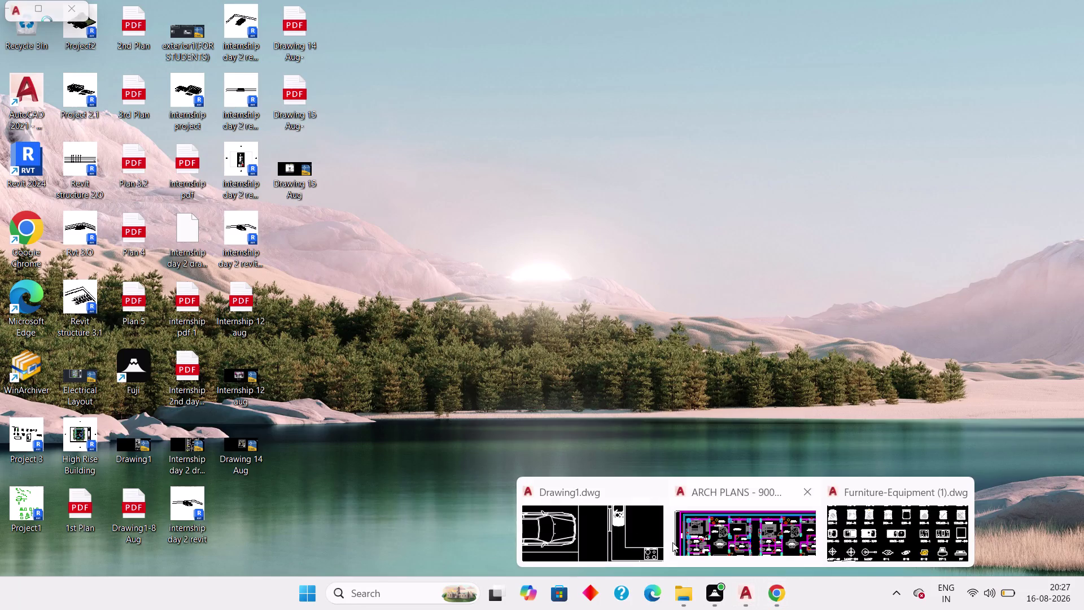
Switch to Drawing1 and frame the three loose beds left of the building.
click(636, 523)
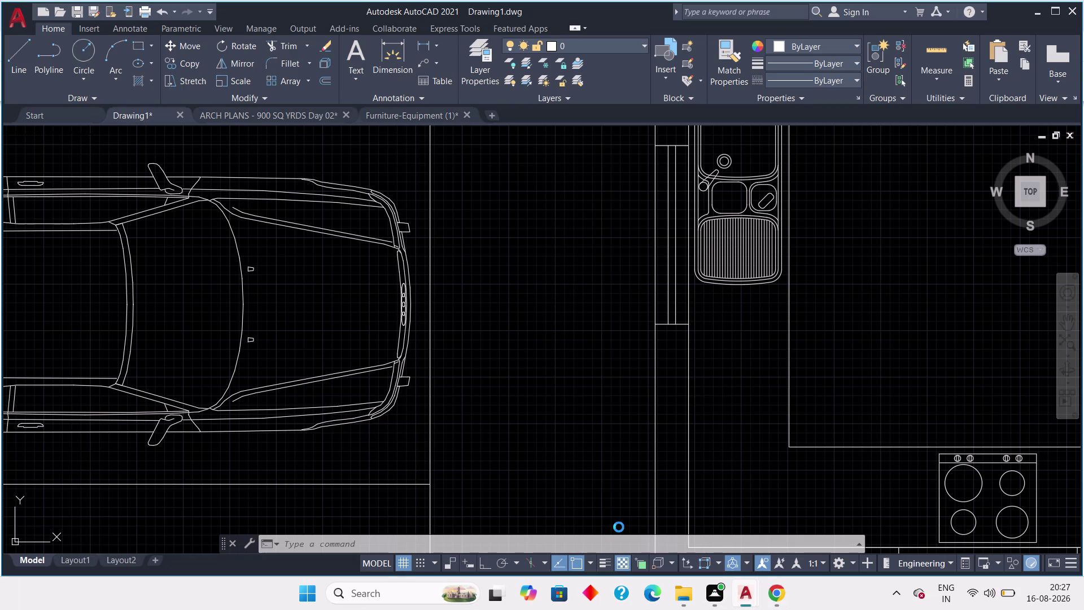
scroll(down, 3)
scroll(down, 3)
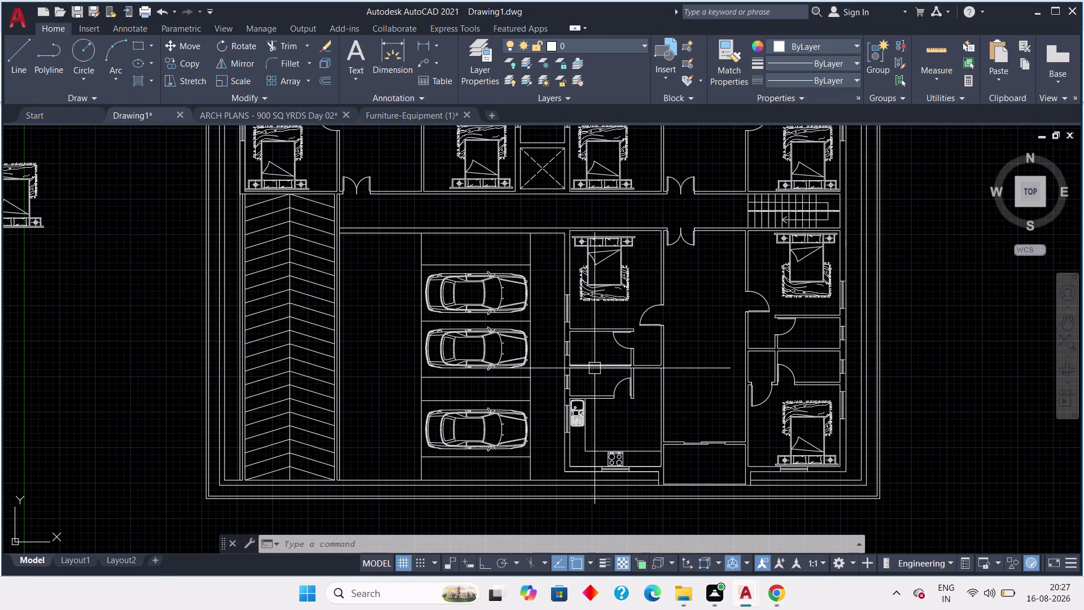
scroll(up, 3)
scroll(down, 3)
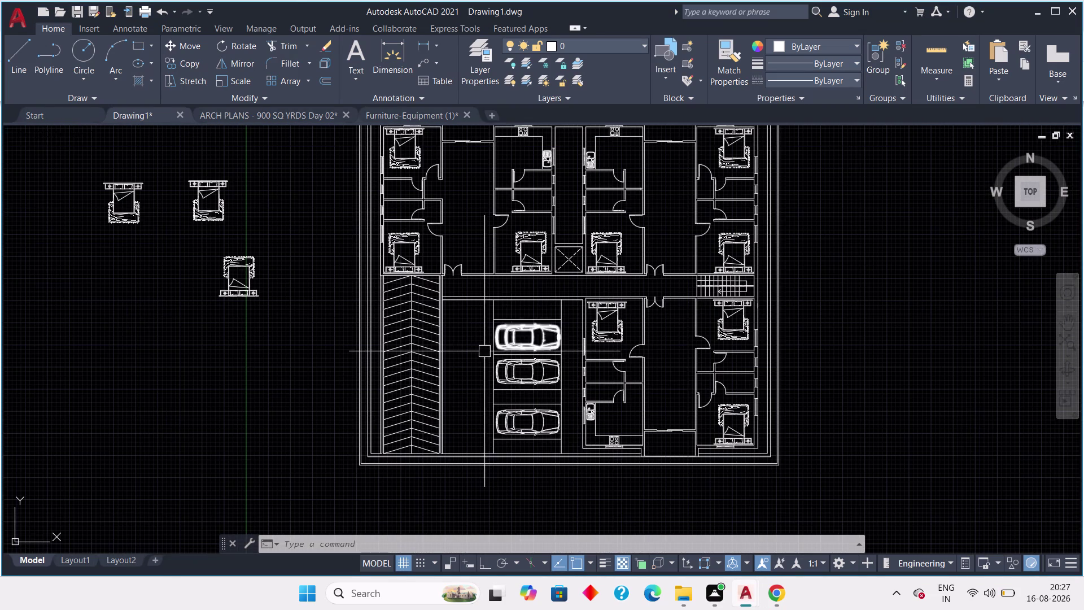
middle_drag(484, 351, 493, 402)
scroll(up, 3)
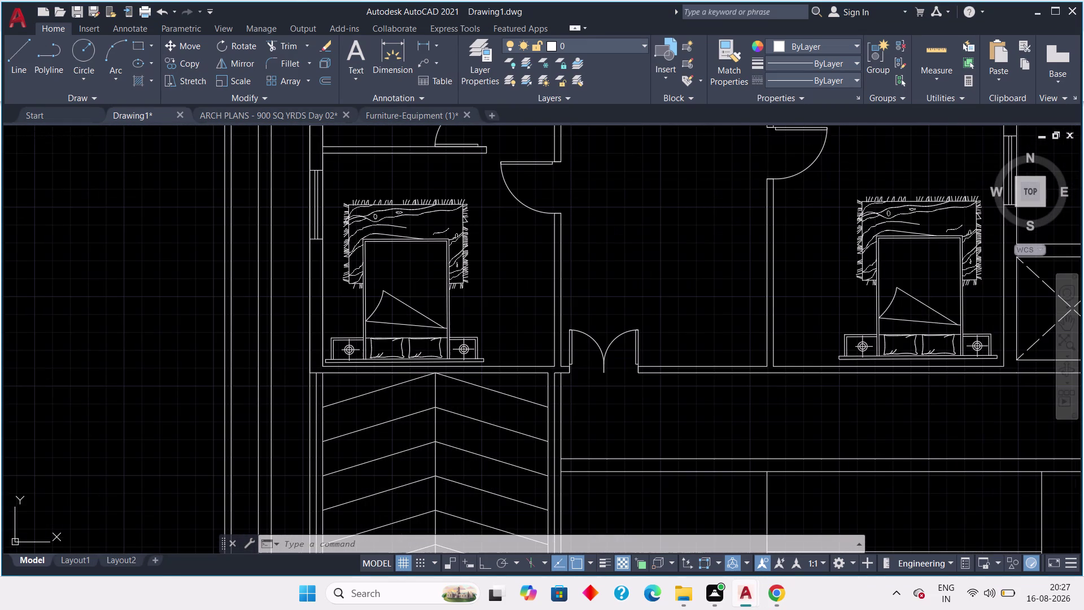
middle_drag(225, 367, 382, 363)
scroll(down, 3)
scroll(down, 3)
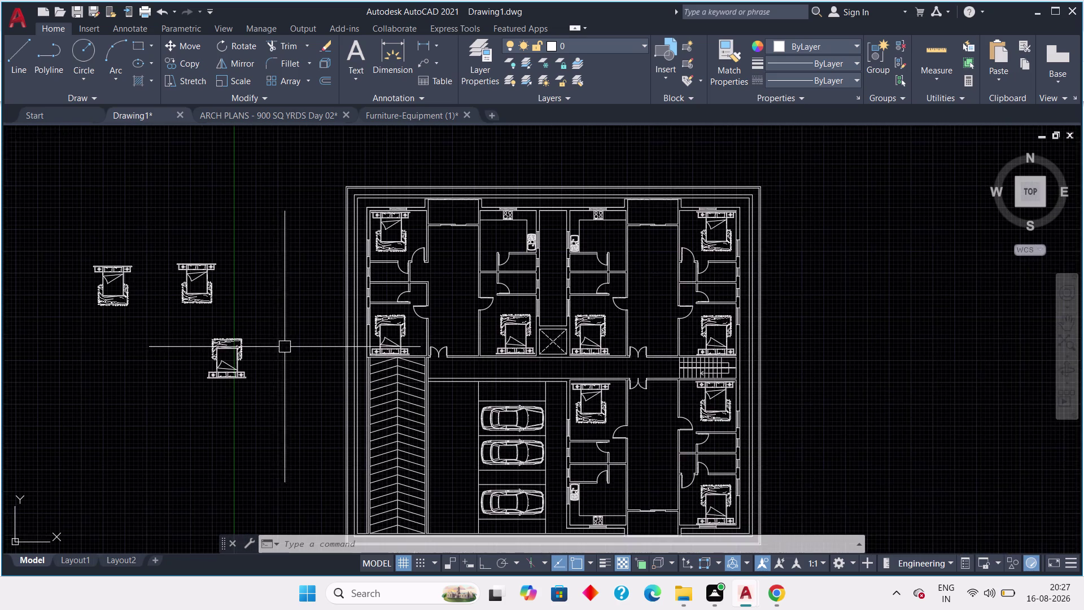
middle_drag(330, 328, 347, 308)
Window-select the three loose bed blocks and delete them.
drag(299, 174, 264, 252)
click(105, 389)
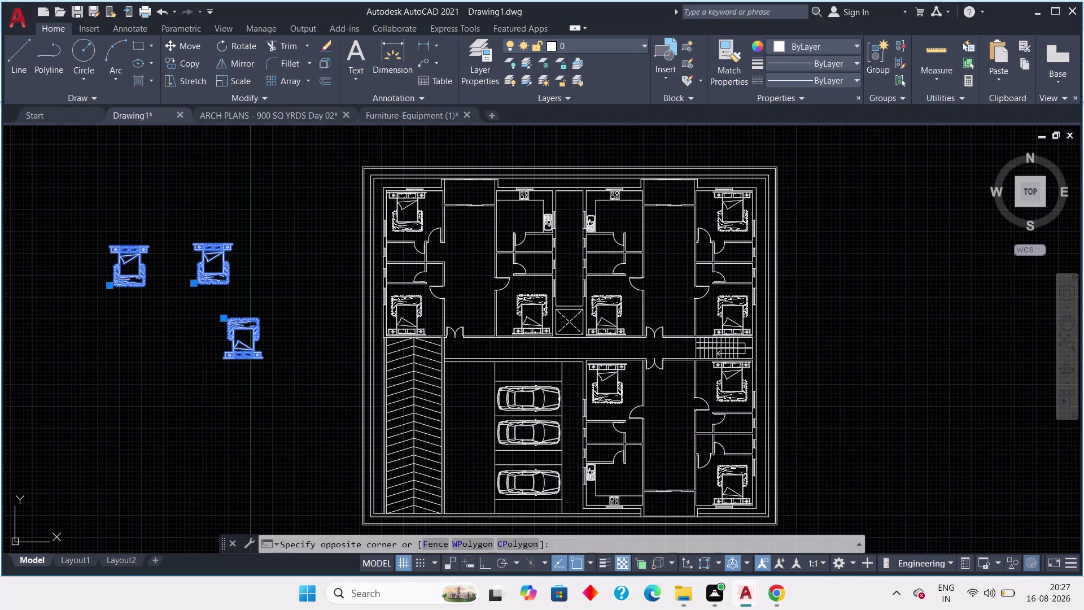
key(Delete)
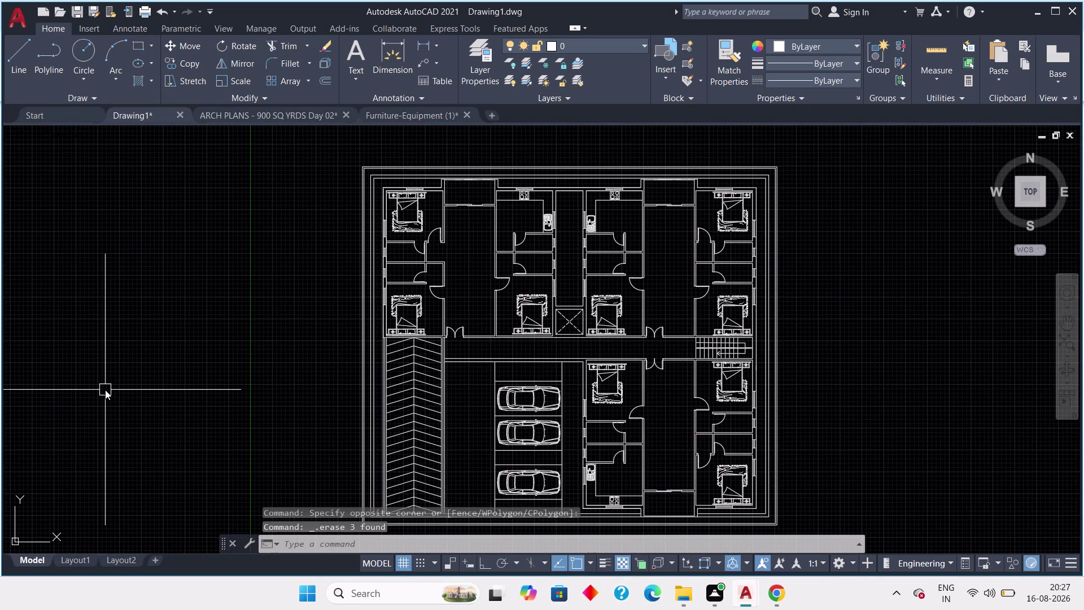
scroll(down, 3)
Zoom to the parking ramp hatch and select its topmost chevron polyline.
middle_drag(115, 391, 149, 386)
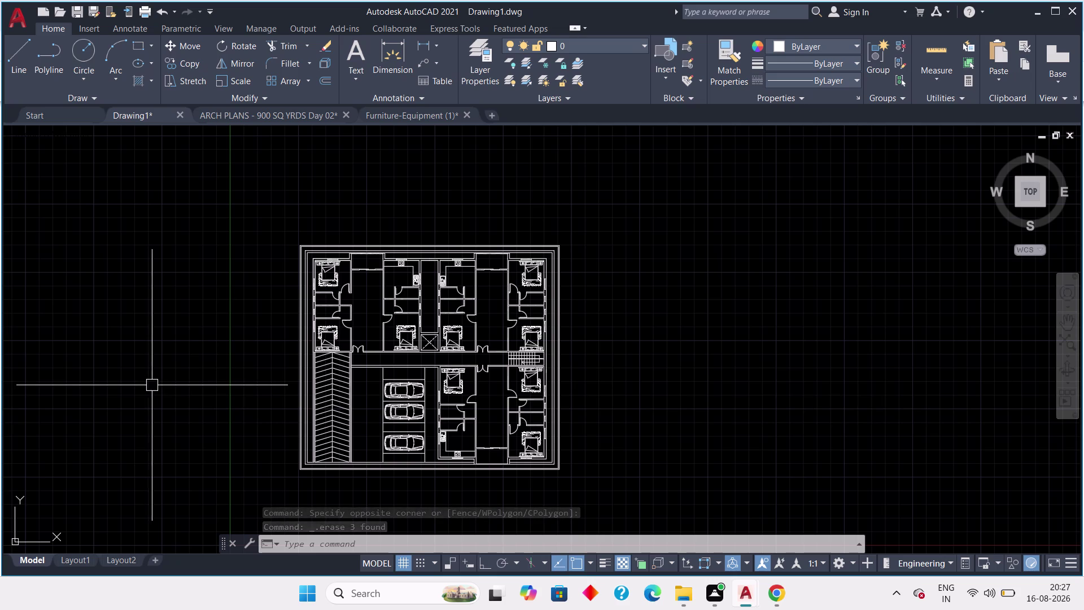
middle_drag(167, 385, 209, 385)
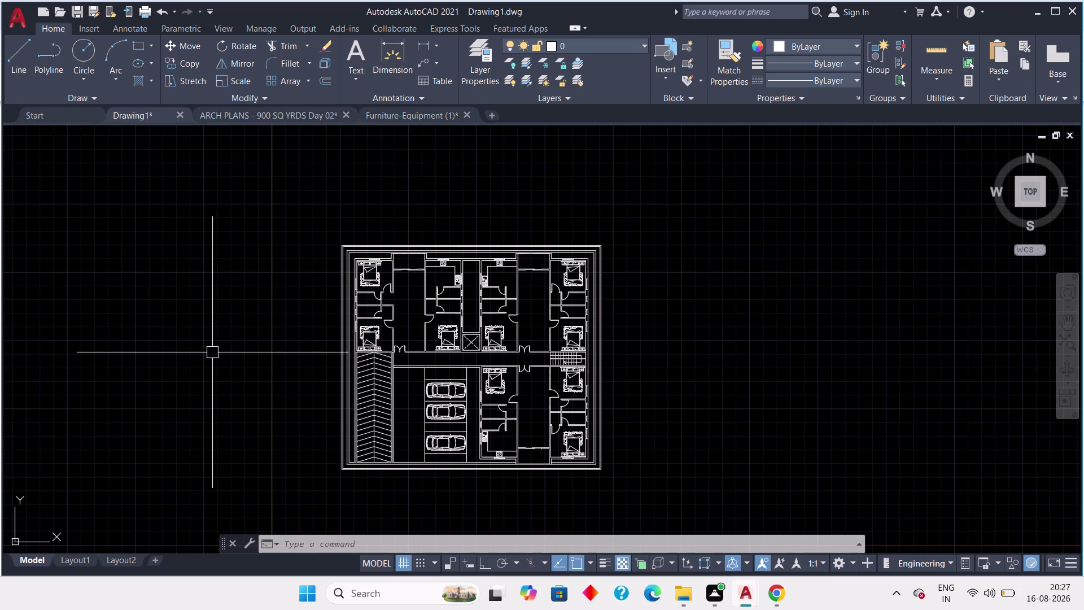
key(Escape)
key(Escape)
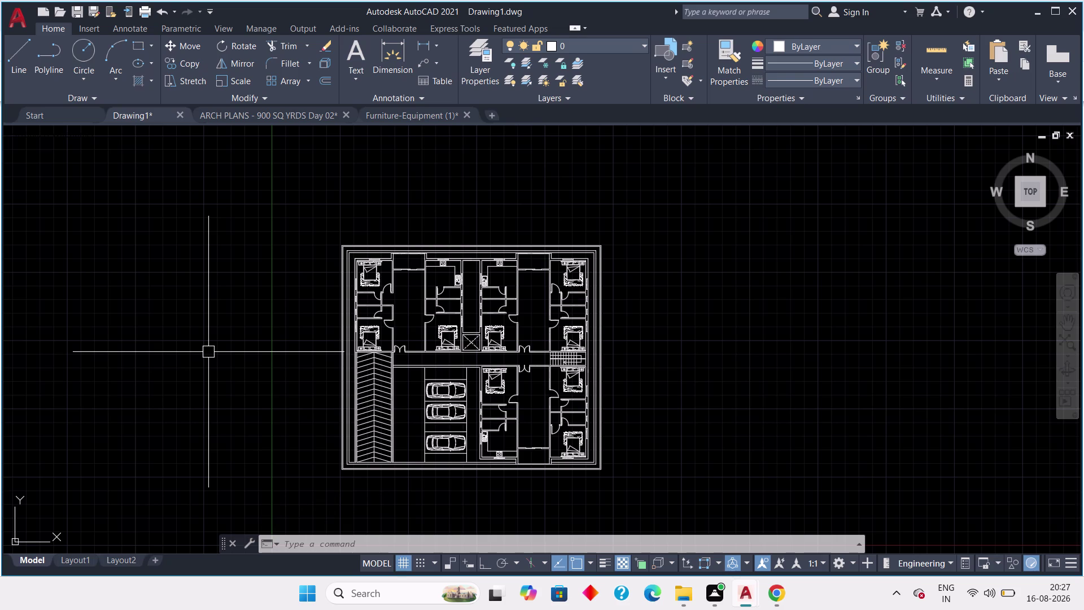
scroll(up, 3)
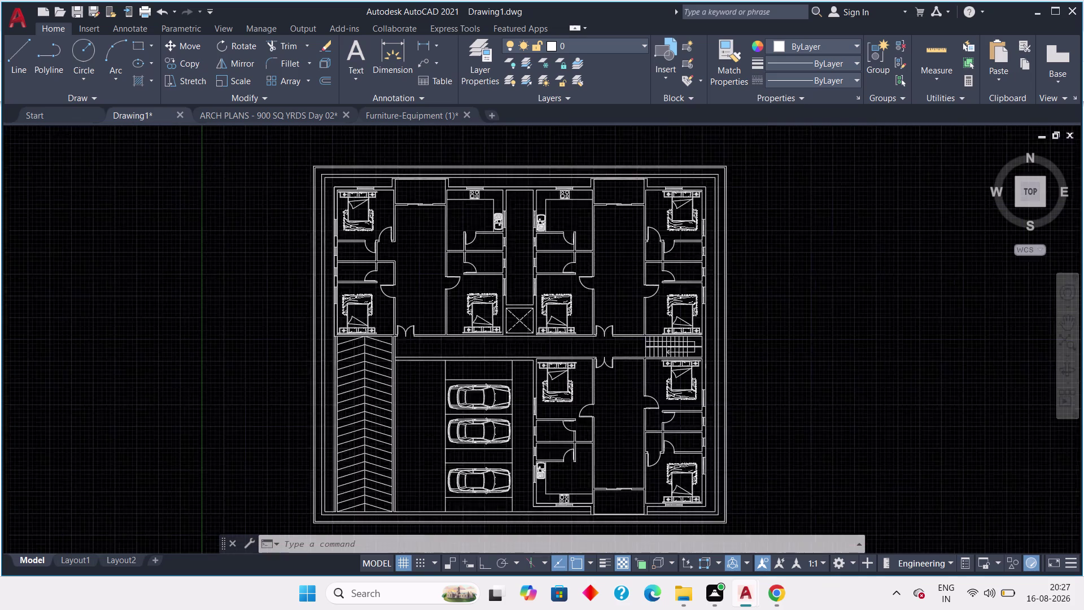
scroll(up, 3)
middle_drag(347, 348, 337, 394)
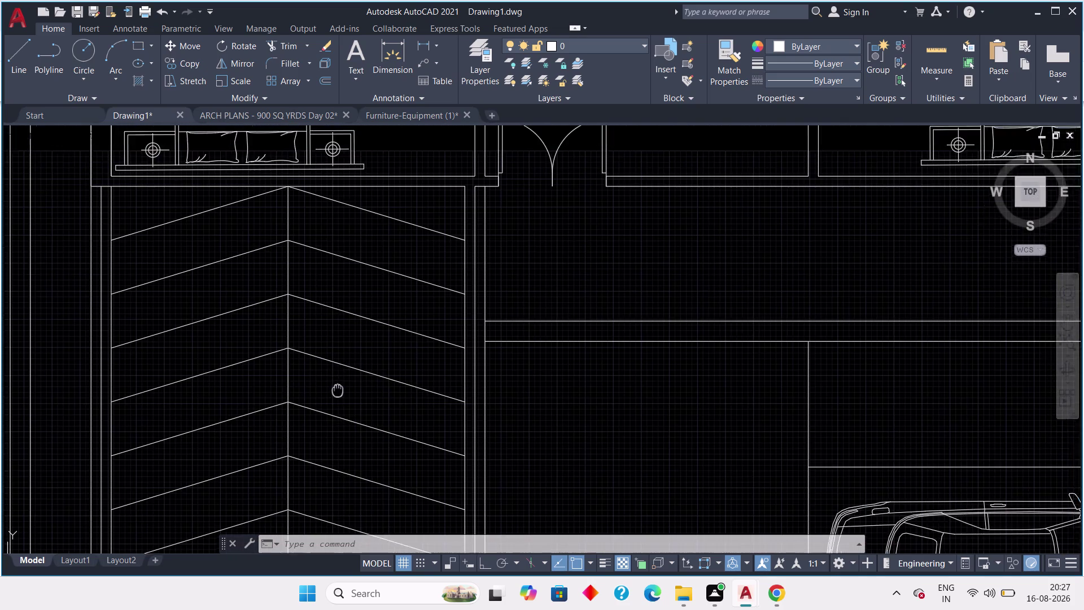
middle_drag(336, 393, 332, 441)
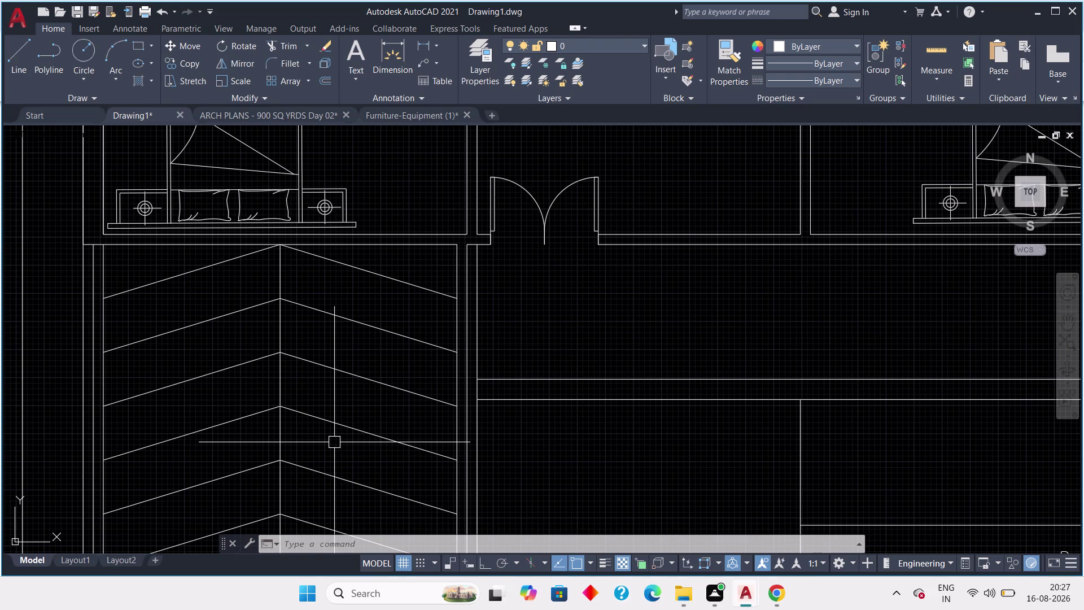
scroll(up, 3)
middle_drag(349, 263, 453, 260)
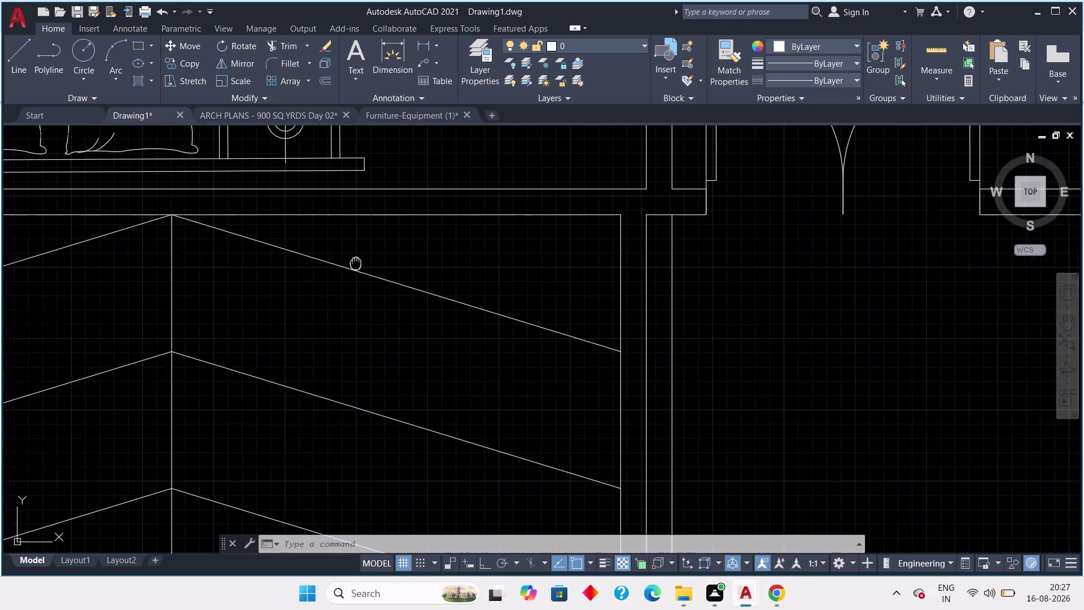
middle_drag(453, 259, 508, 260)
click(297, 225)
click(358, 225)
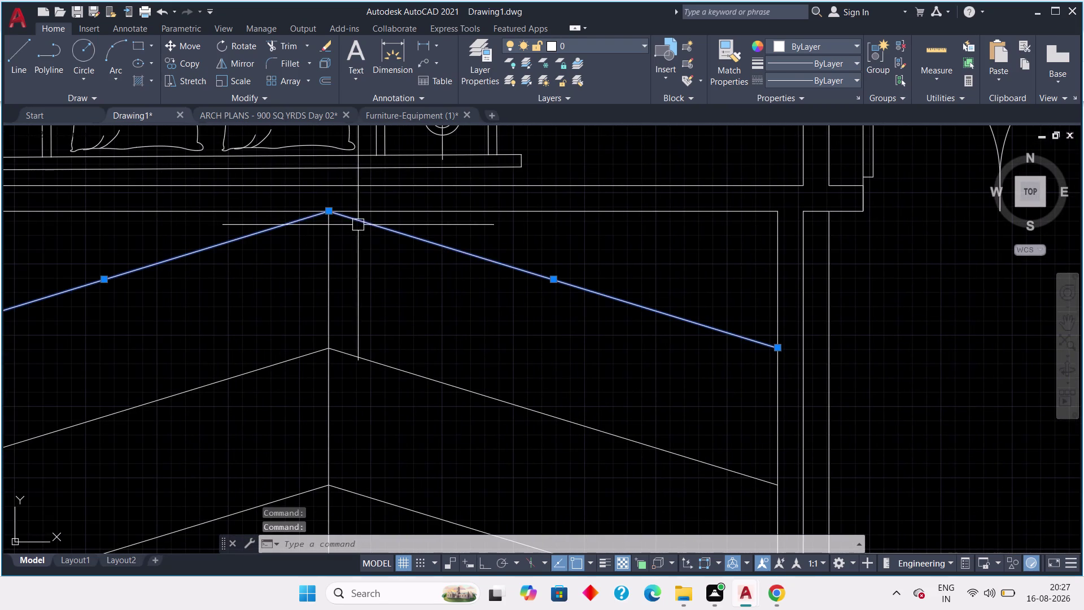
click(331, 288)
scroll(down, 3)
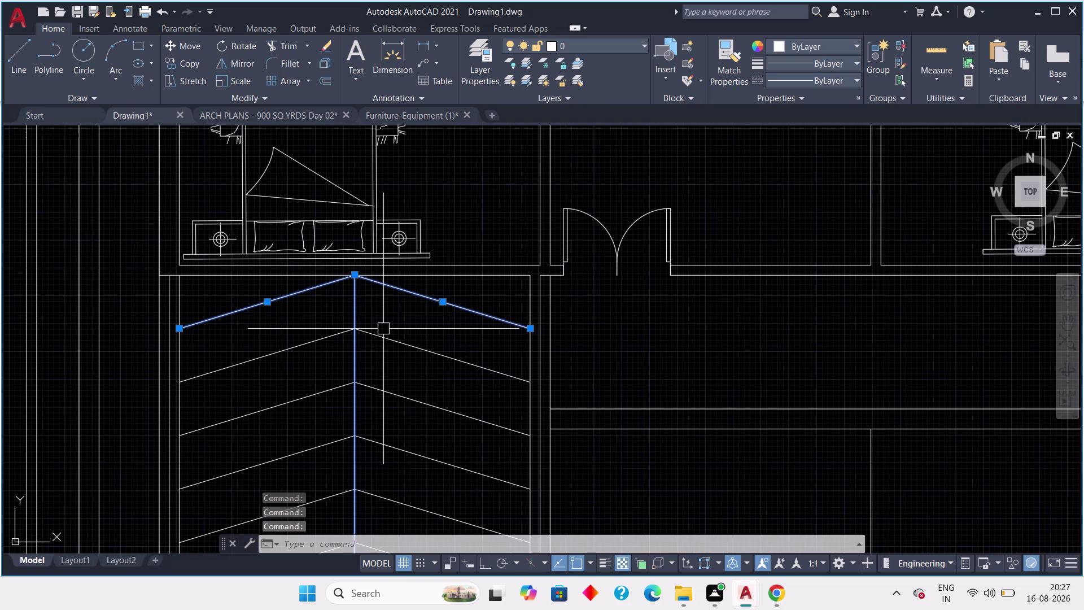
middle_drag(384, 329, 400, 239)
scroll(down, 3)
scroll(down, 3)
middle_drag(412, 365, 418, 248)
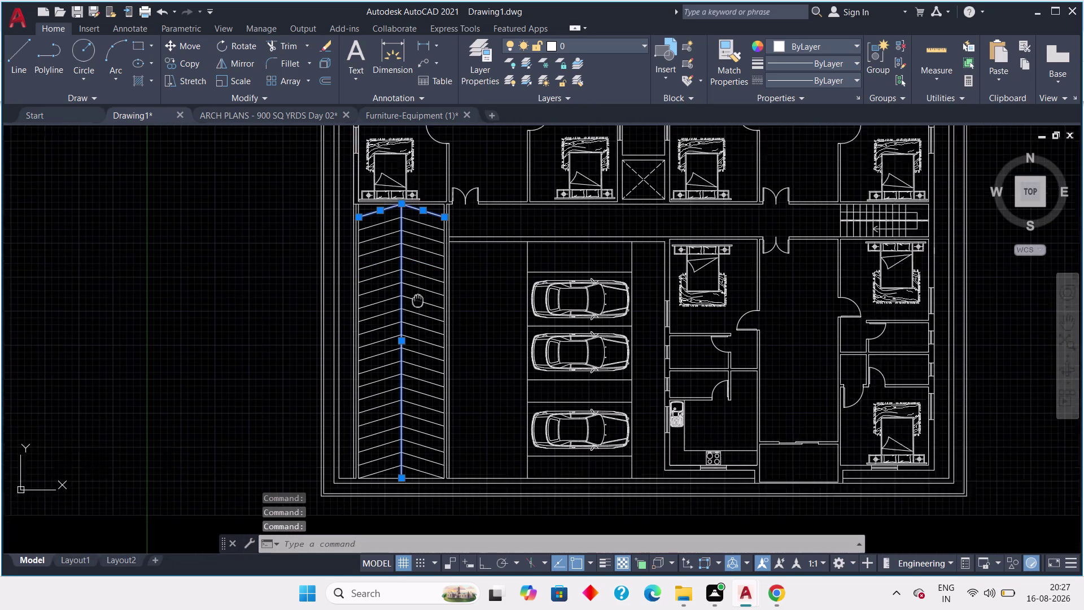
middle_drag(419, 248, 417, 244)
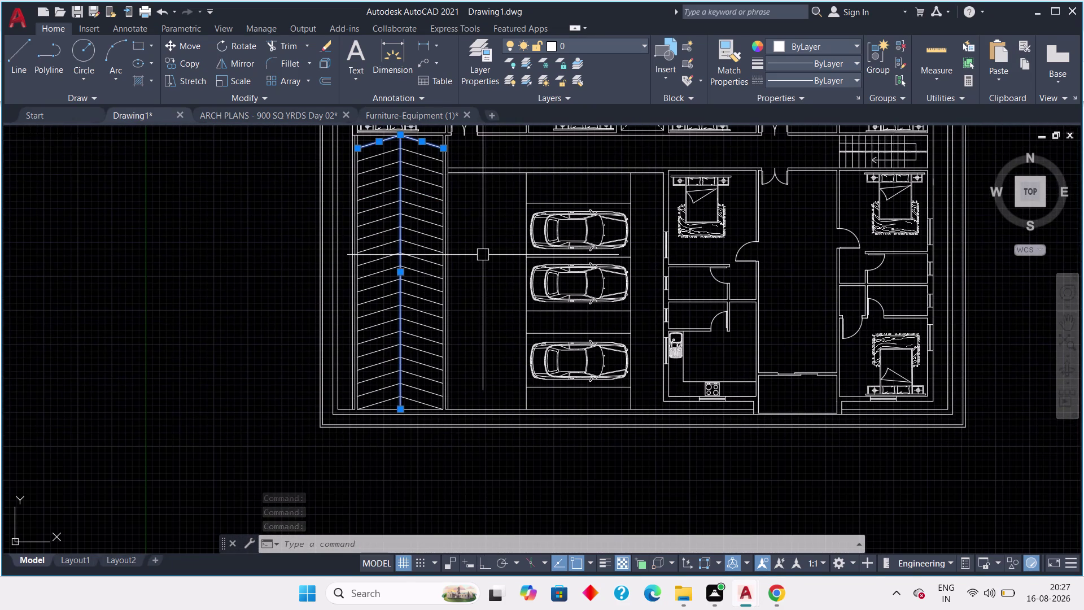
key(Escape)
key(Escape)
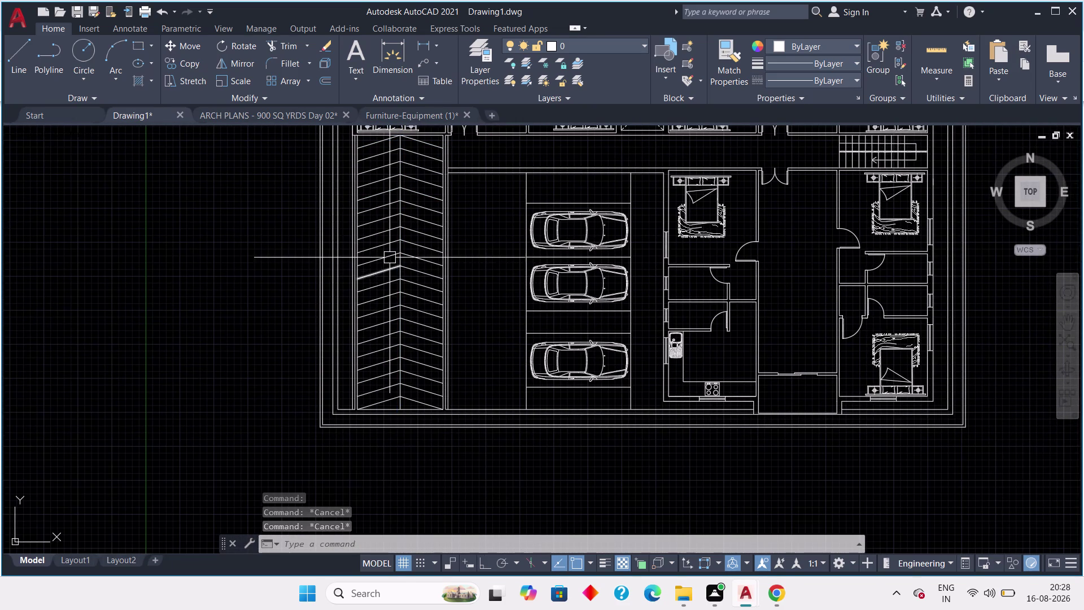
scroll(up, 3)
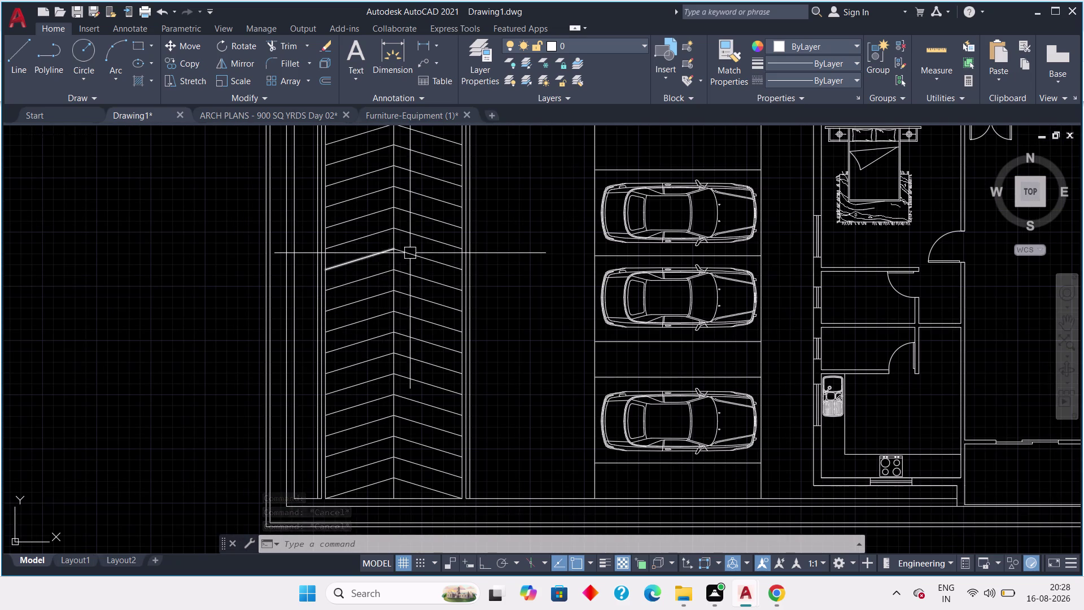
scroll(up, 3)
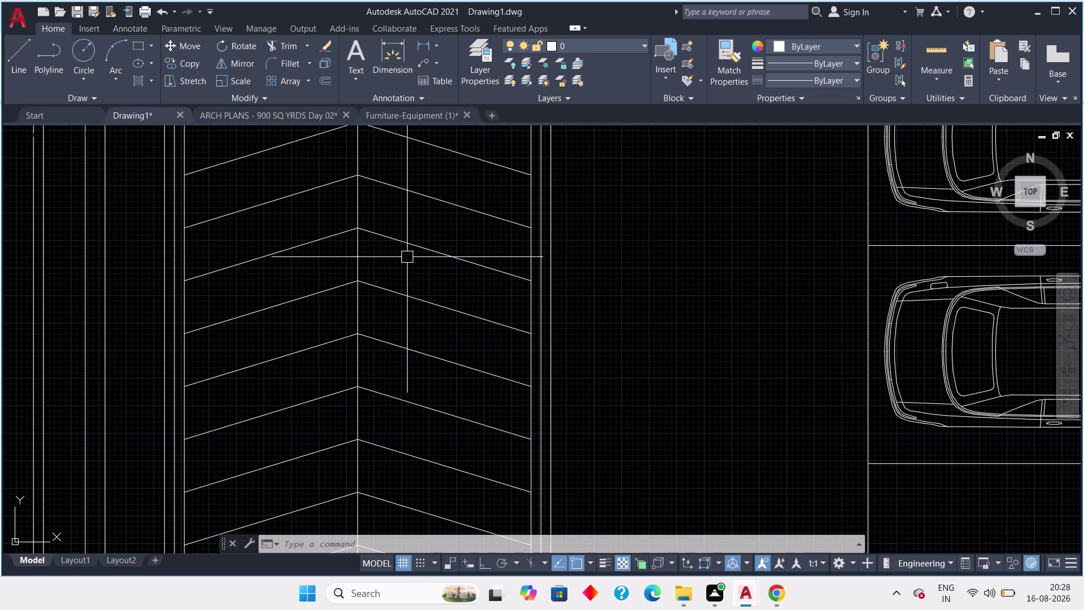
scroll(up, 3)
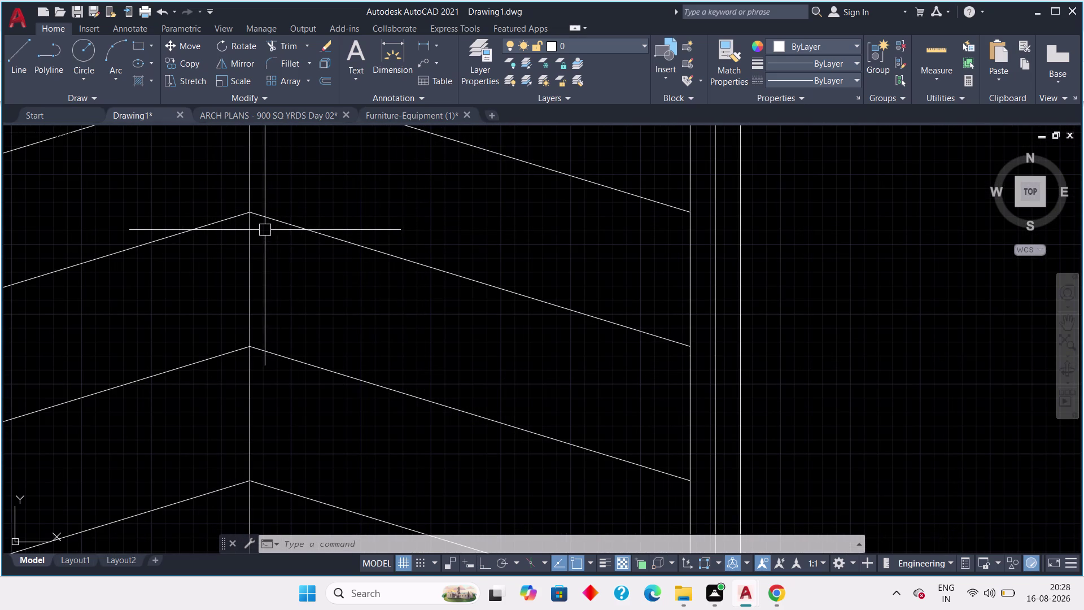
scroll(up, 3)
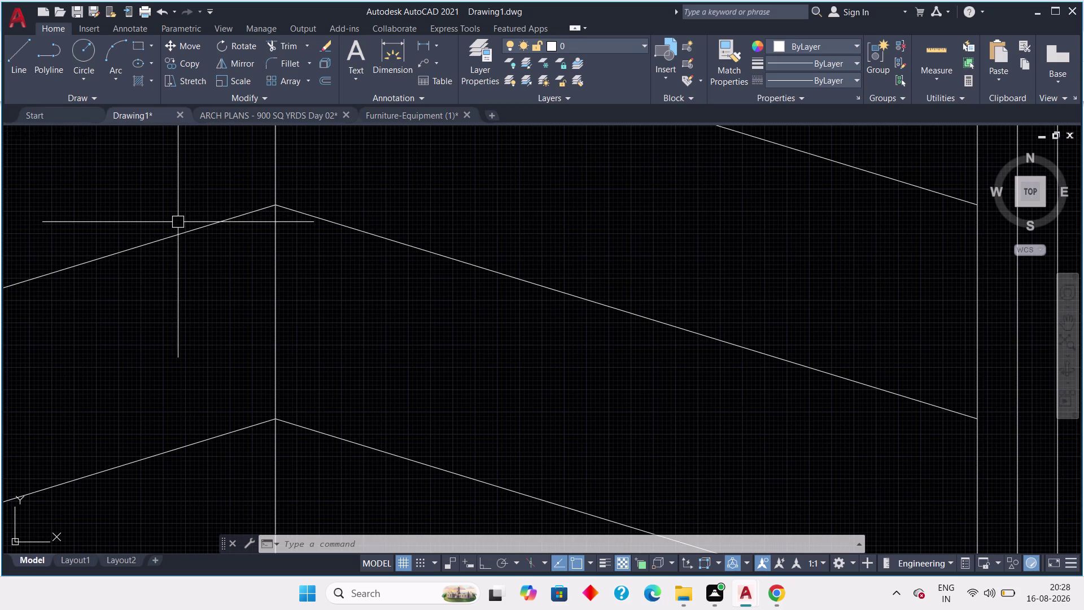
scroll(up, 3)
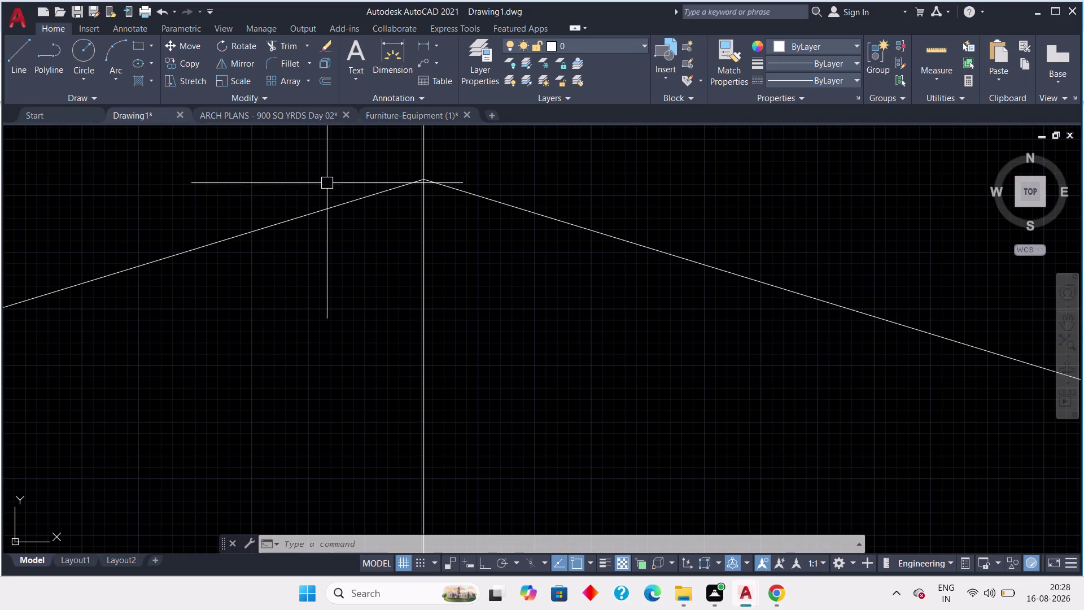
scroll(down, 3)
scroll(down, 3)
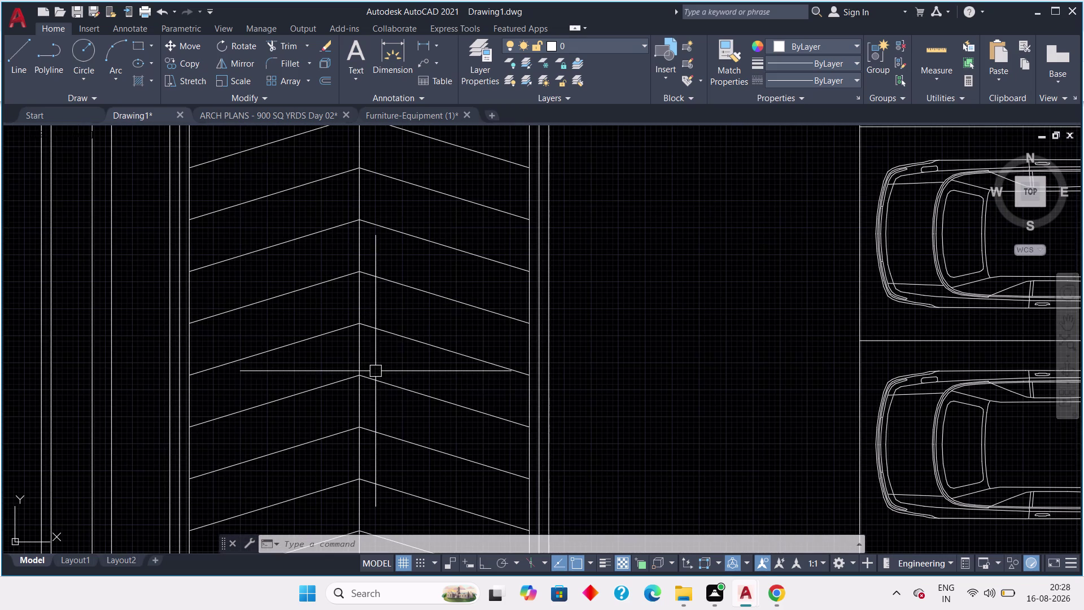
scroll(down, 3)
middle_drag(412, 394, 352, 297)
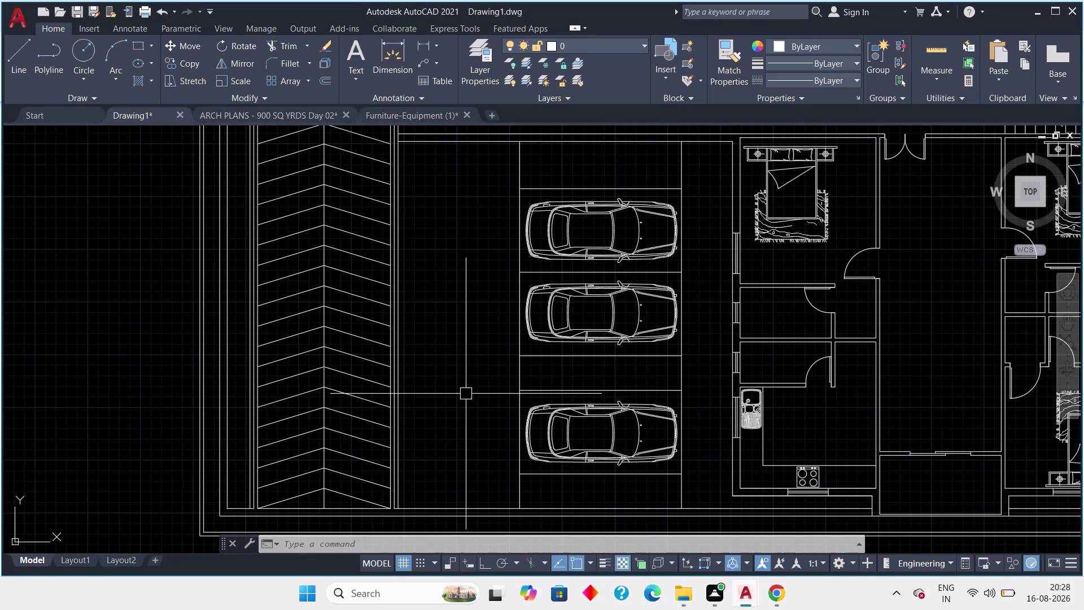
middle_drag(475, 408, 404, 349)
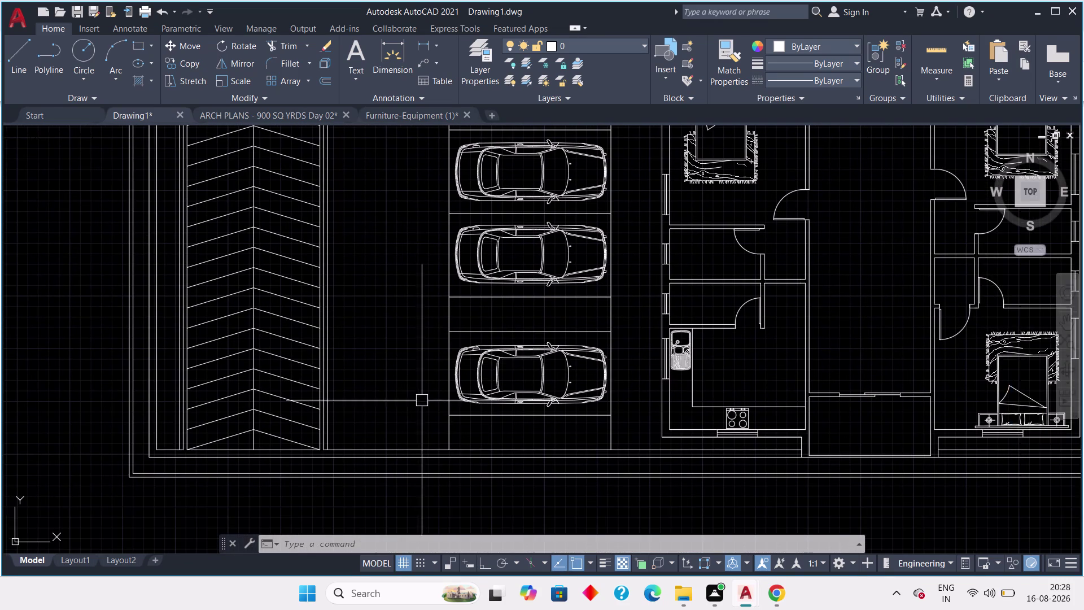
middle_drag(422, 400, 358, 349)
scroll(up, 3)
scroll(down, 3)
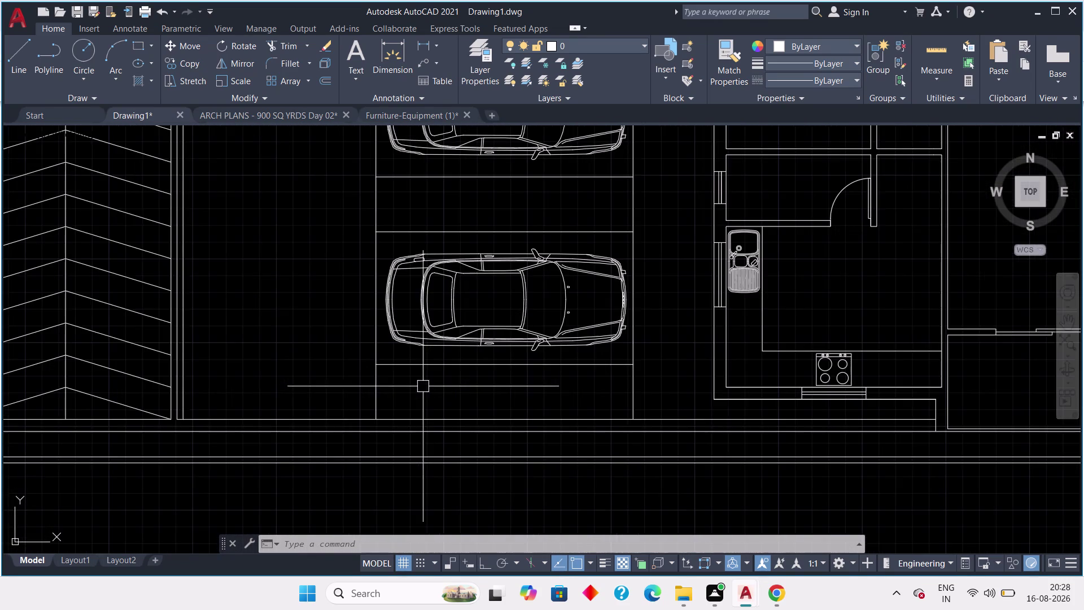
middle_drag(429, 389, 379, 370)
scroll(down, 3)
scroll(up, 3)
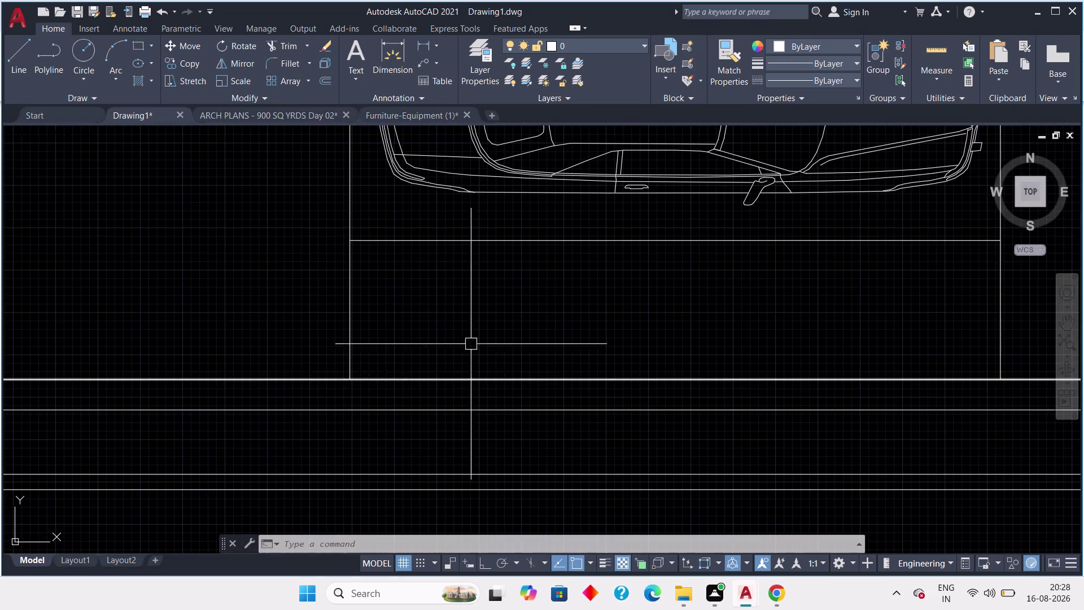
middle_drag(471, 344, 364, 368)
scroll(down, 3)
middle_drag(419, 361, 265, 355)
scroll(down, 3)
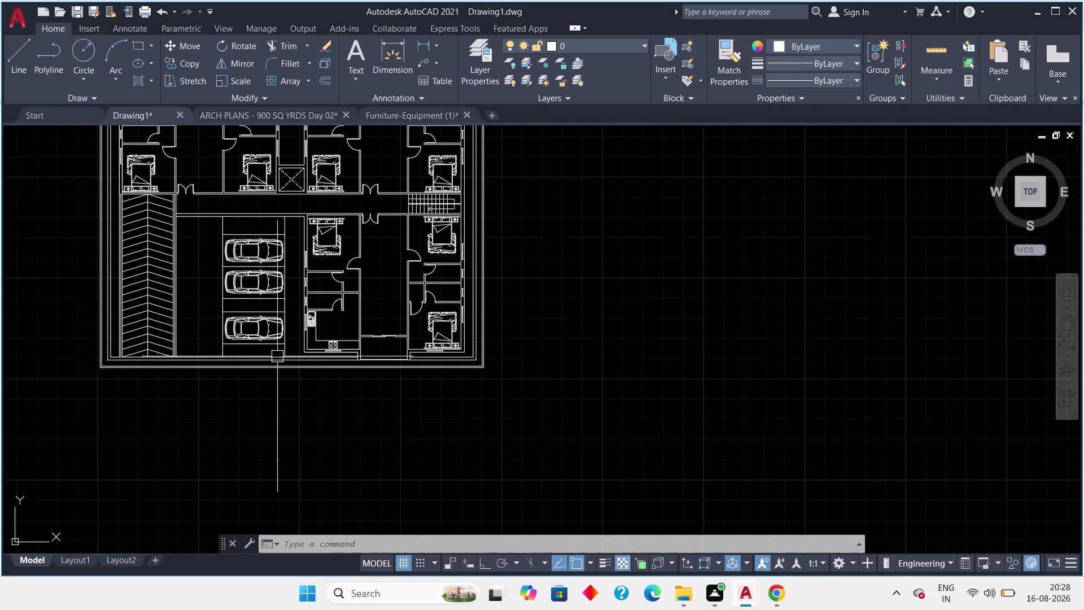
middle_drag(327, 386, 377, 494)
scroll(up, 3)
middle_drag(433, 372, 464, 408)
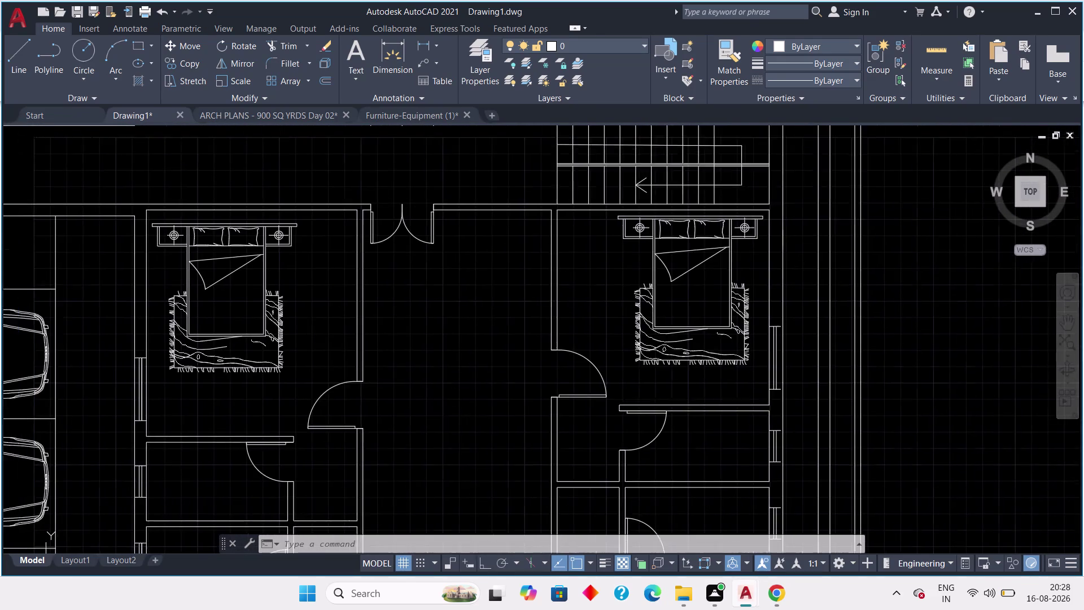
scroll(down, 3)
middle_drag(464, 408, 464, 408)
scroll(up, 3)
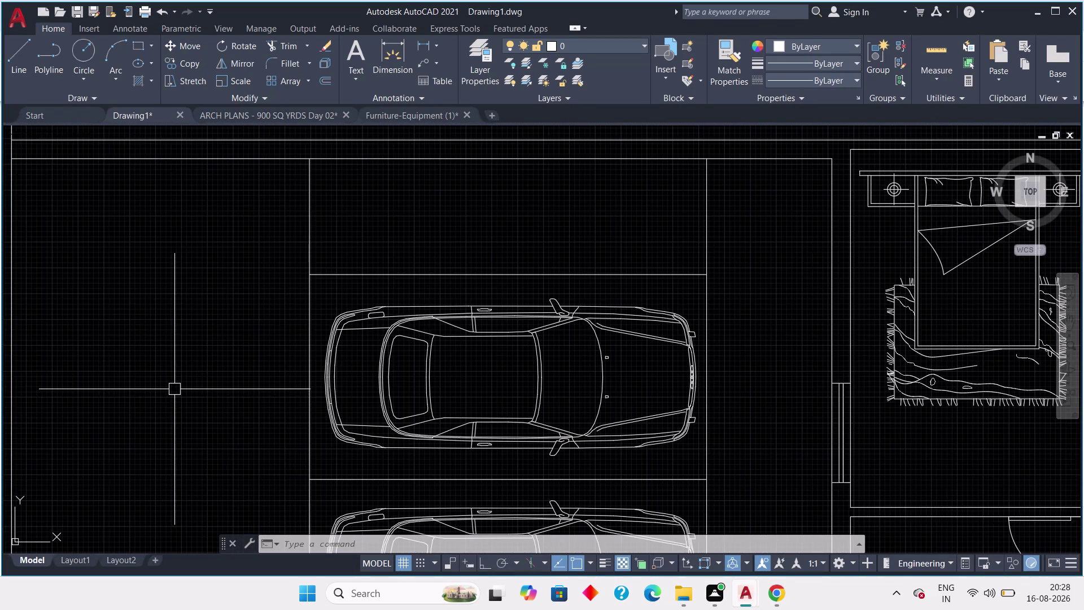
scroll(down, 3)
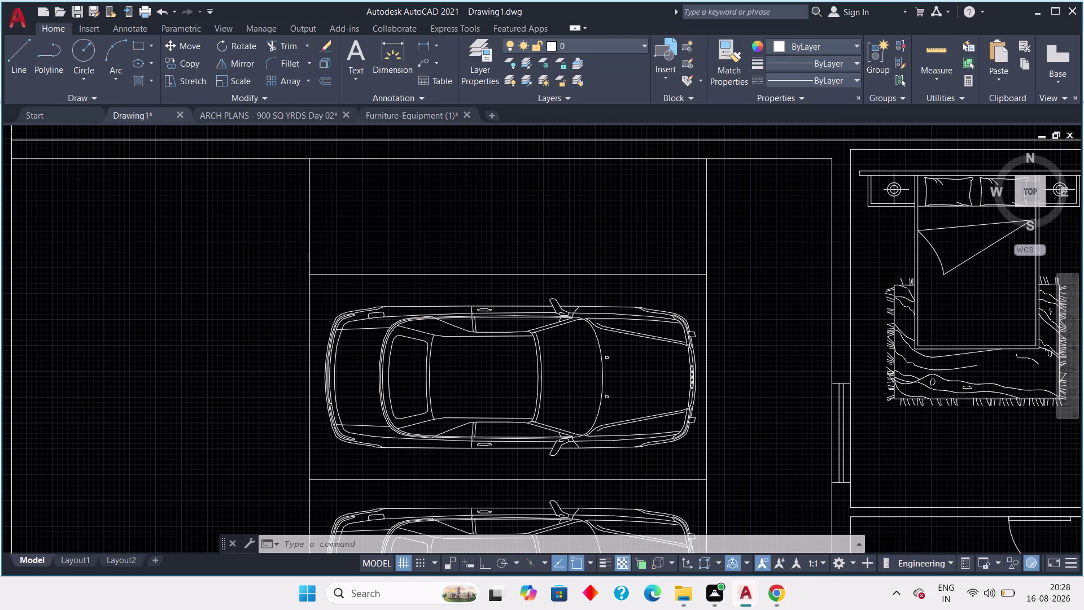
scroll(down, 3)
middle_drag(172, 391, 202, 310)
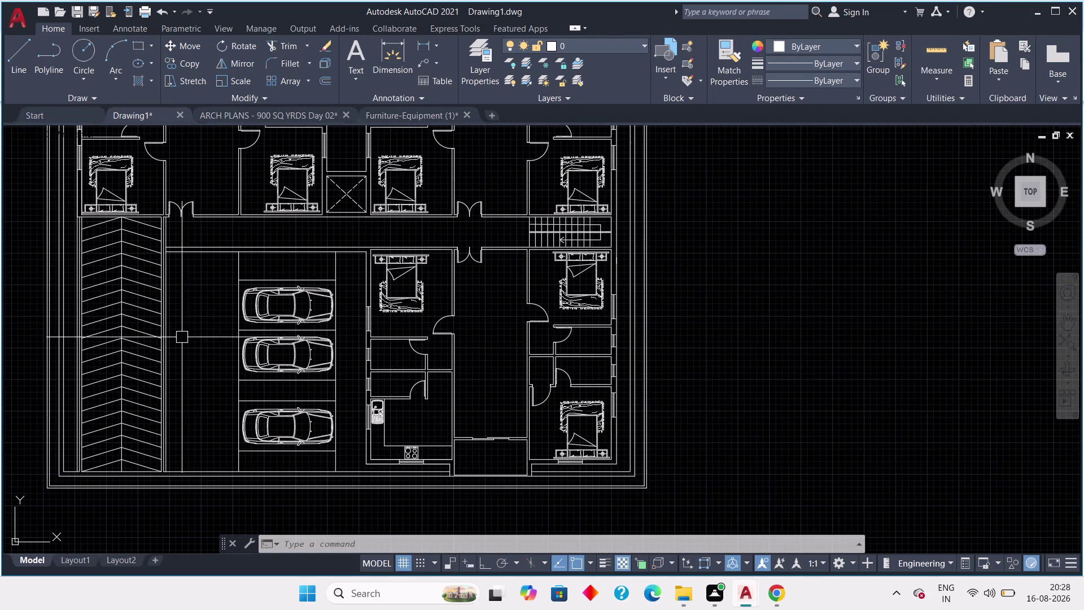
middle_drag(182, 338, 226, 399)
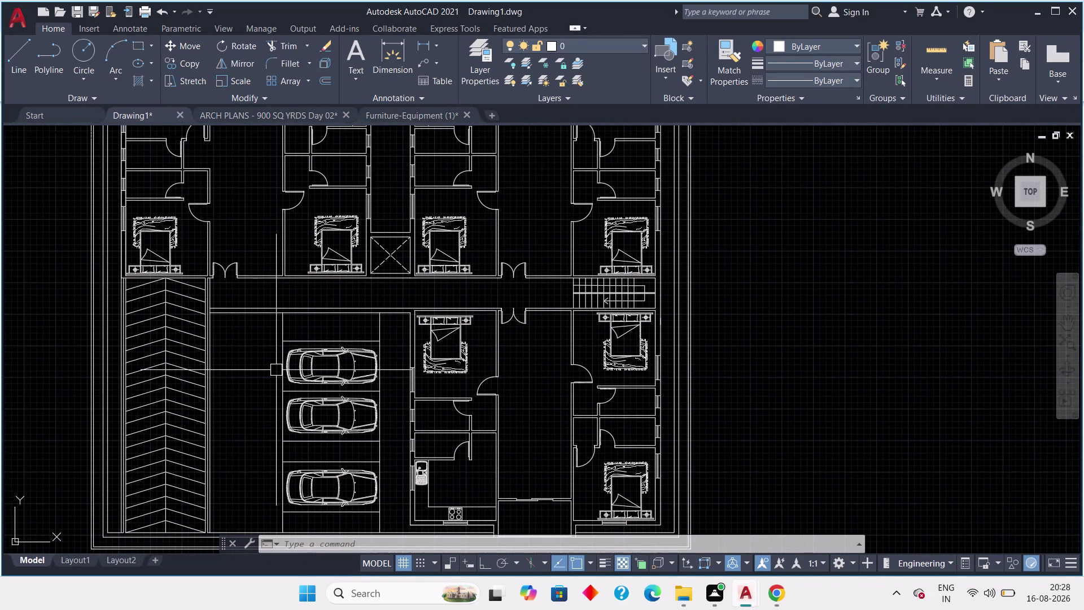
scroll(up, 3)
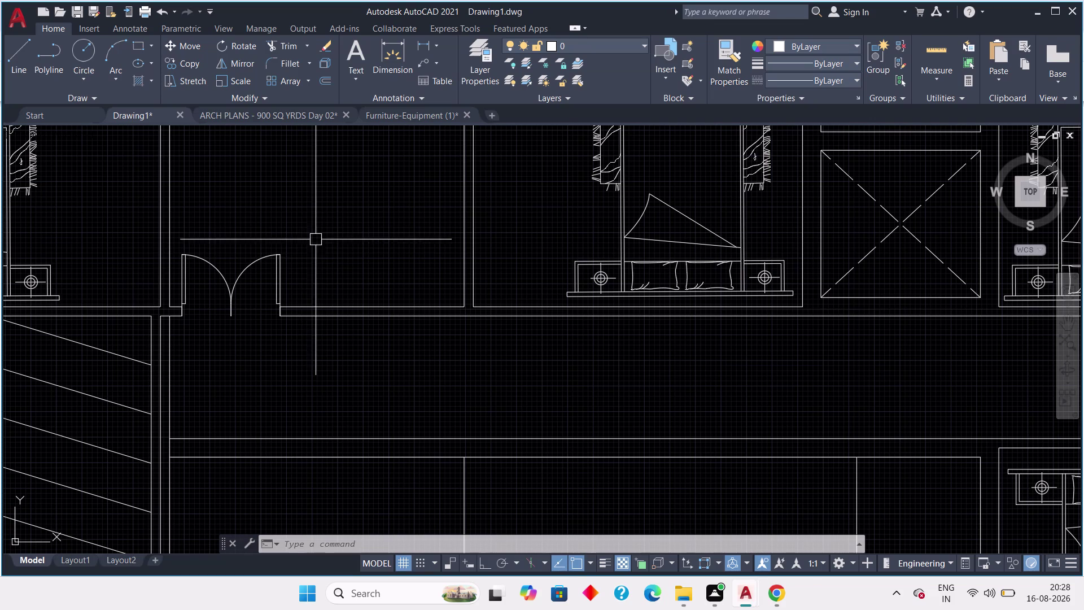
Select the corridor double door, then cancel the selection.
drag(304, 230, 264, 258)
click(176, 304)
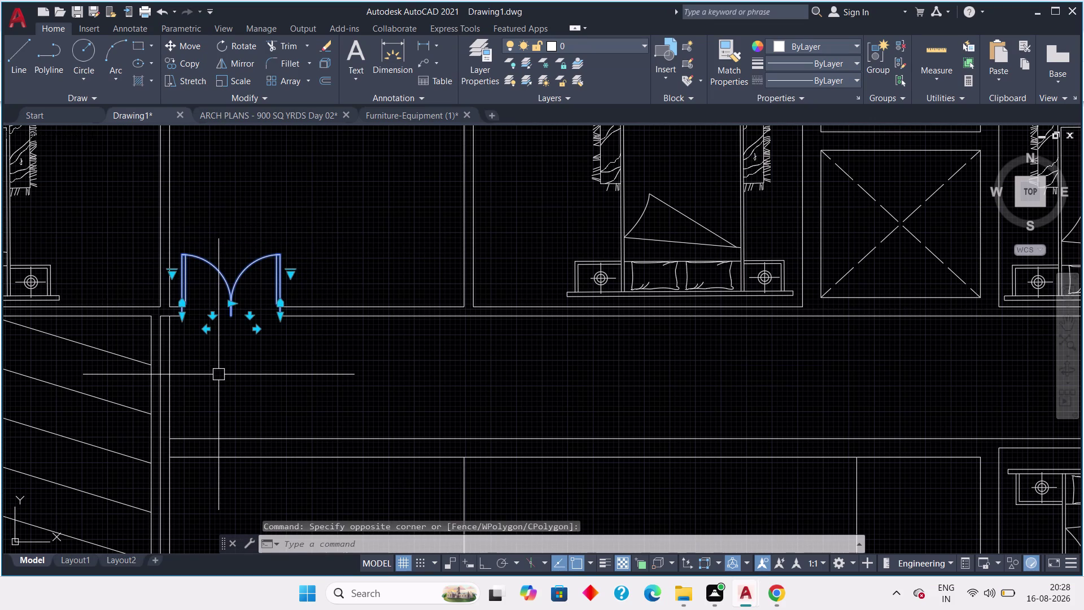
key(Escape)
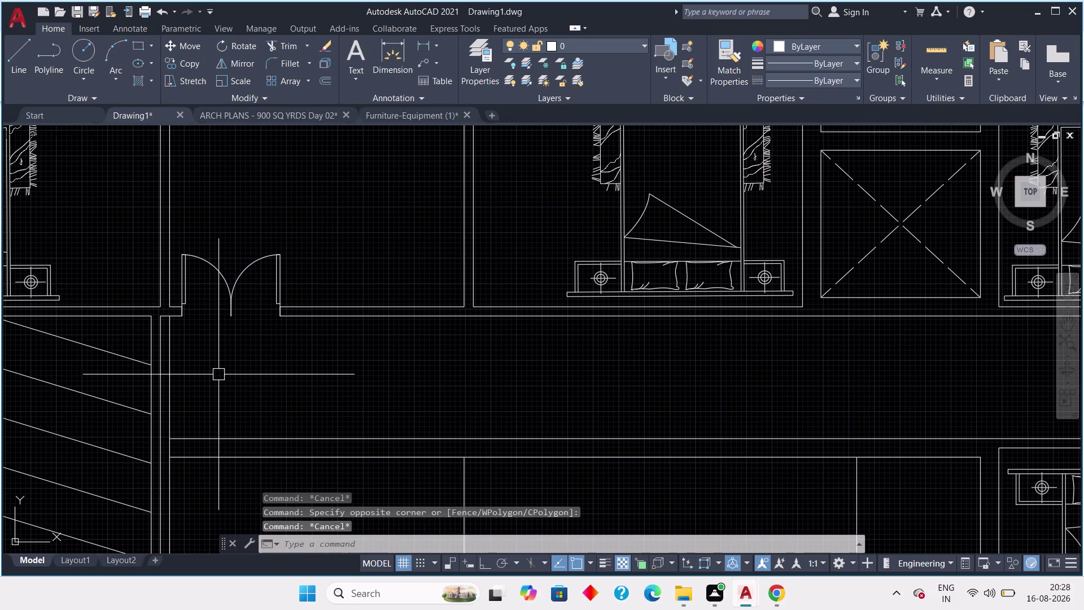
scroll(up, 3)
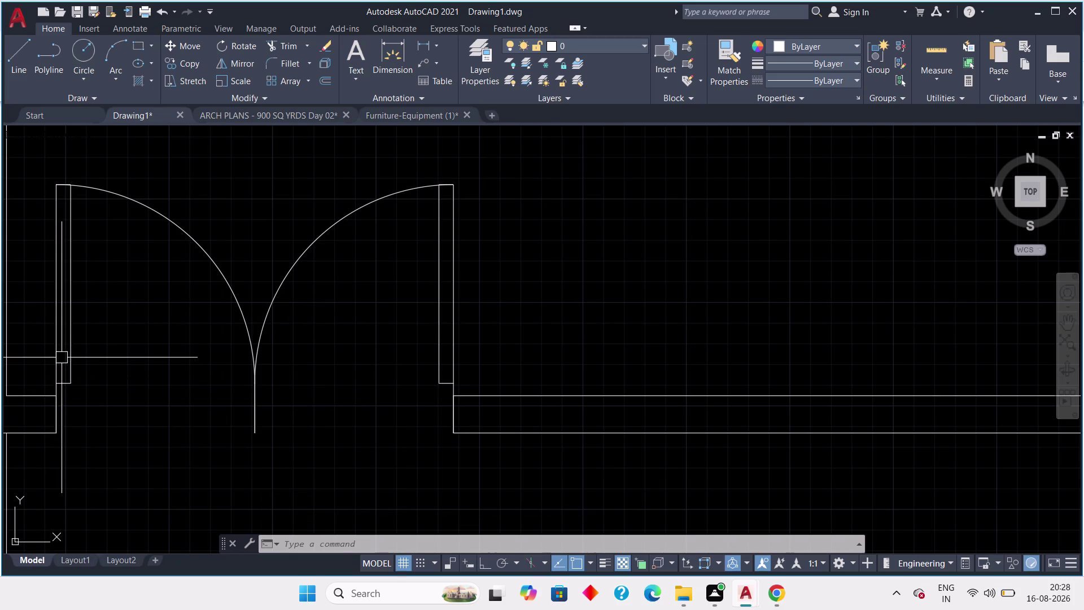
scroll(down, 3)
scroll(up, 3)
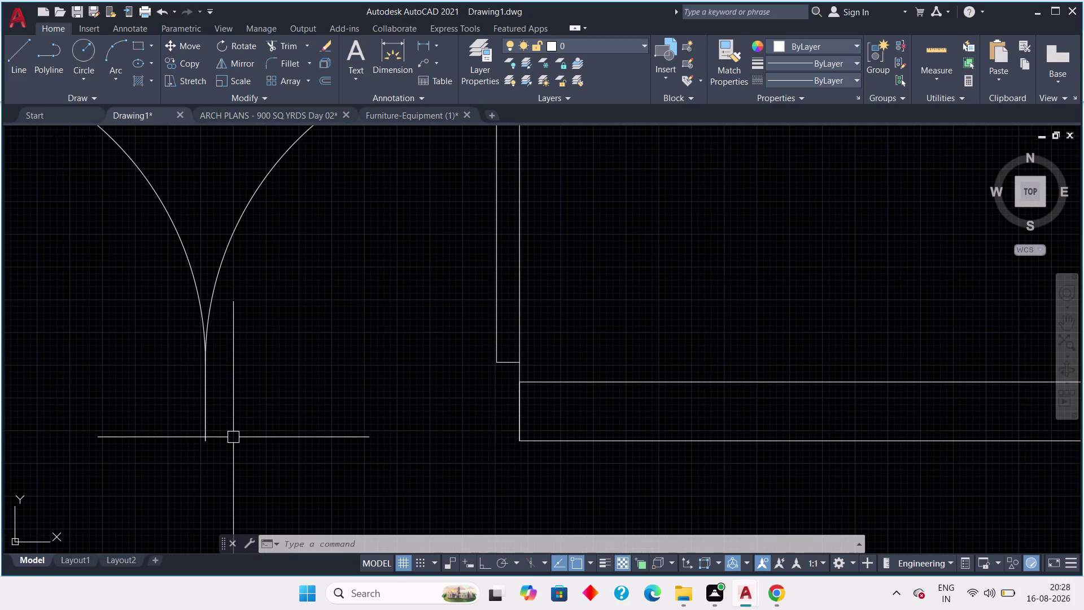
scroll(down, 3)
scroll(down, 3)
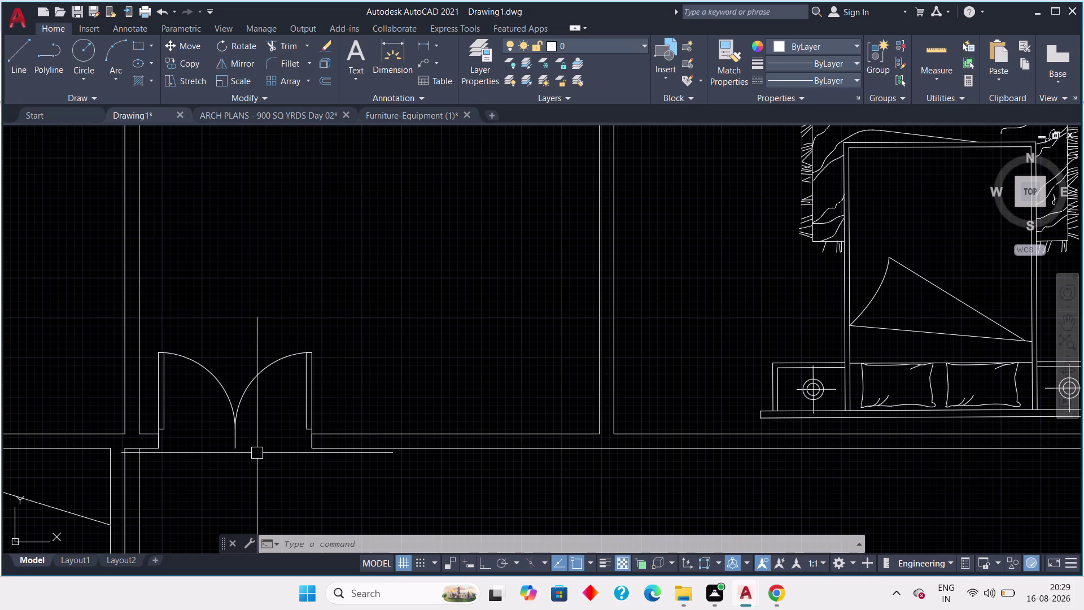
key(F12)
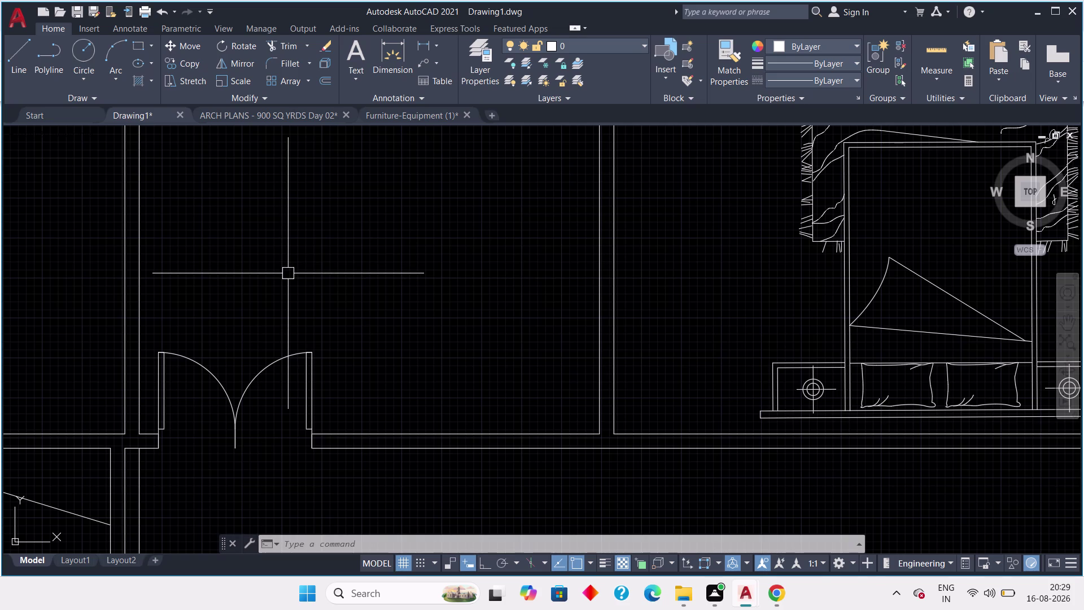
key(Escape)
key(Escape)
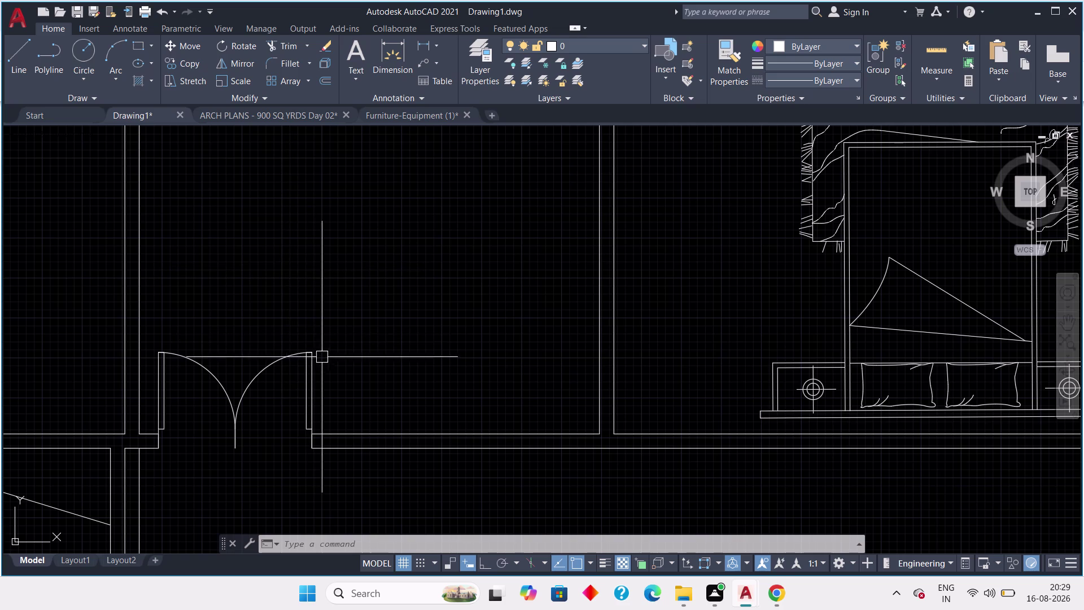
Pan along the corridor toward the parking ramp and bedrooms.
middle_drag(322, 363, 399, 299)
scroll(up, 3)
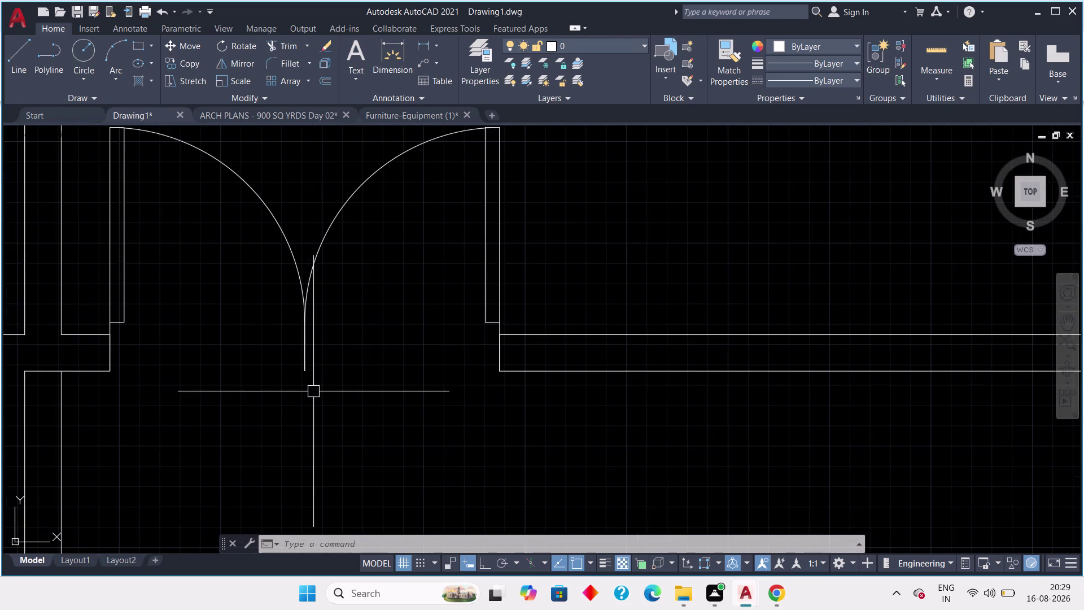
middle_drag(327, 386, 391, 359)
middle_drag(417, 332, 484, 301)
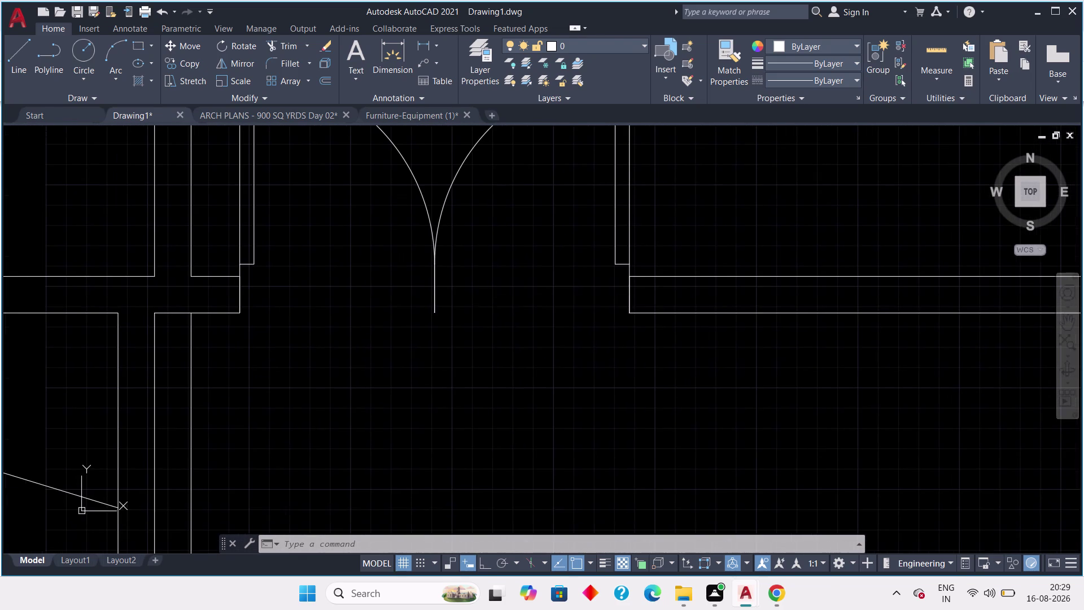
scroll(up, 3)
middle_drag(441, 312, 538, 302)
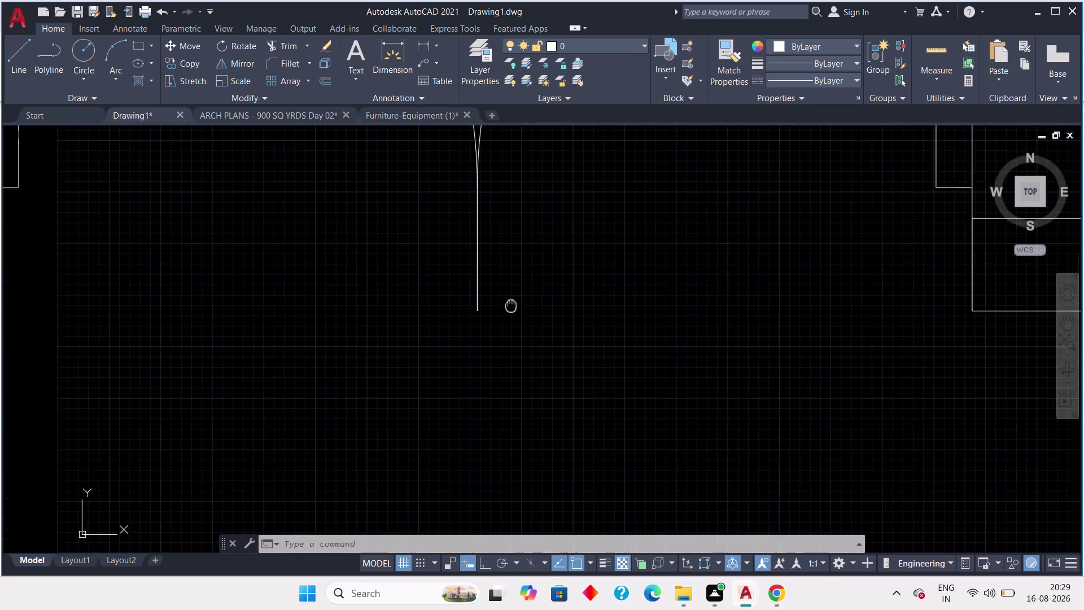
middle_drag(539, 302, 541, 303)
scroll(down, 3)
scroll(down, 3)
middle_drag(519, 401, 540, 312)
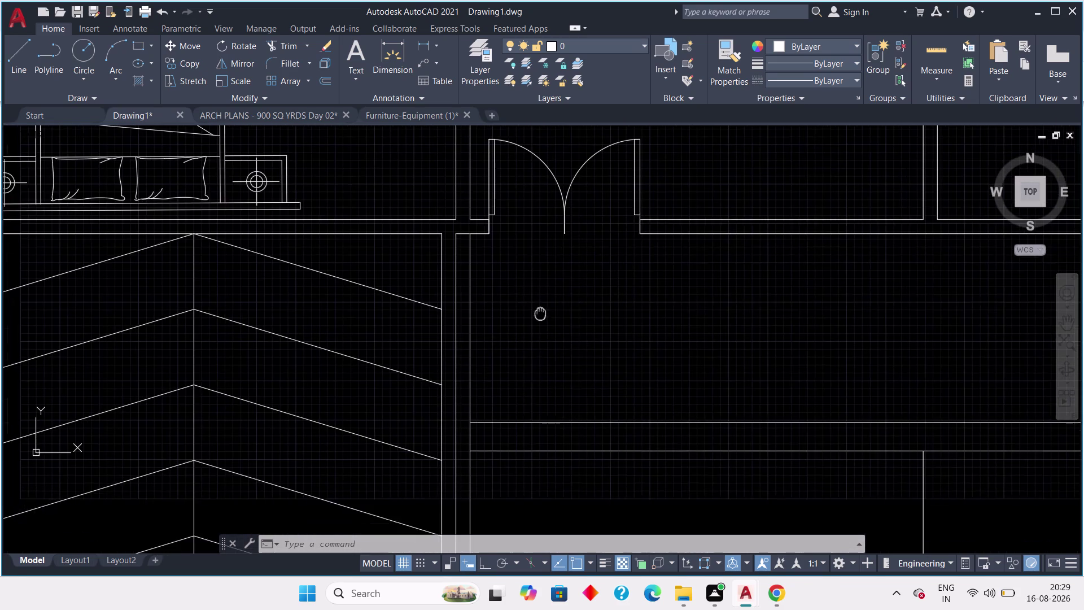
middle_drag(540, 312, 533, 340)
scroll(down, 3)
scroll(down, 3)
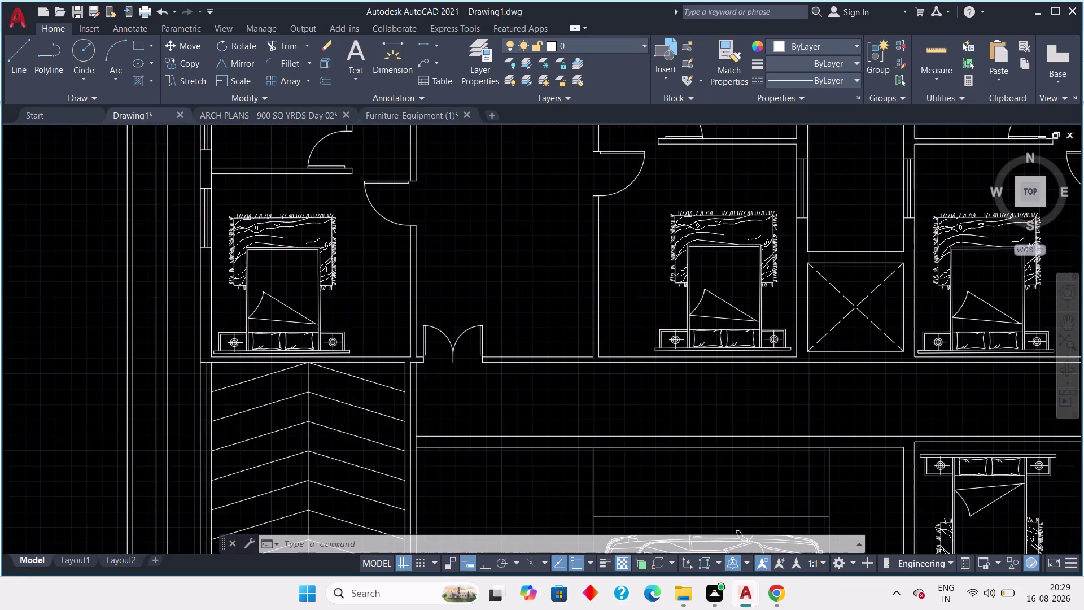
scroll(down, 3)
Survey the whole building, kitchen and flats, then switch to Furniture-Equipment (1).
middle_drag(440, 481, 413, 364)
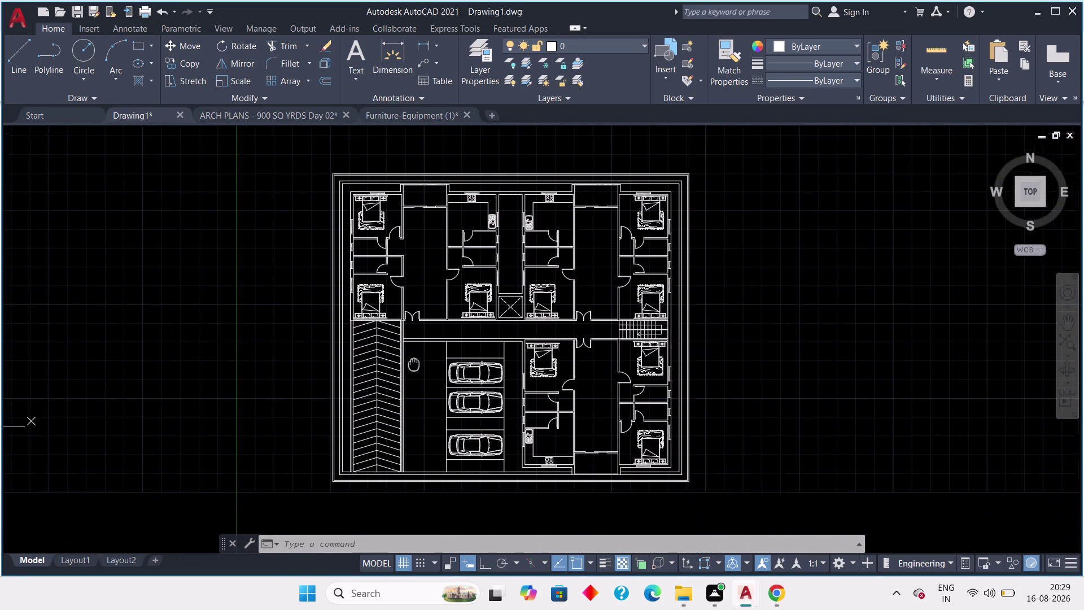
middle_drag(413, 363, 413, 363)
scroll(up, 3)
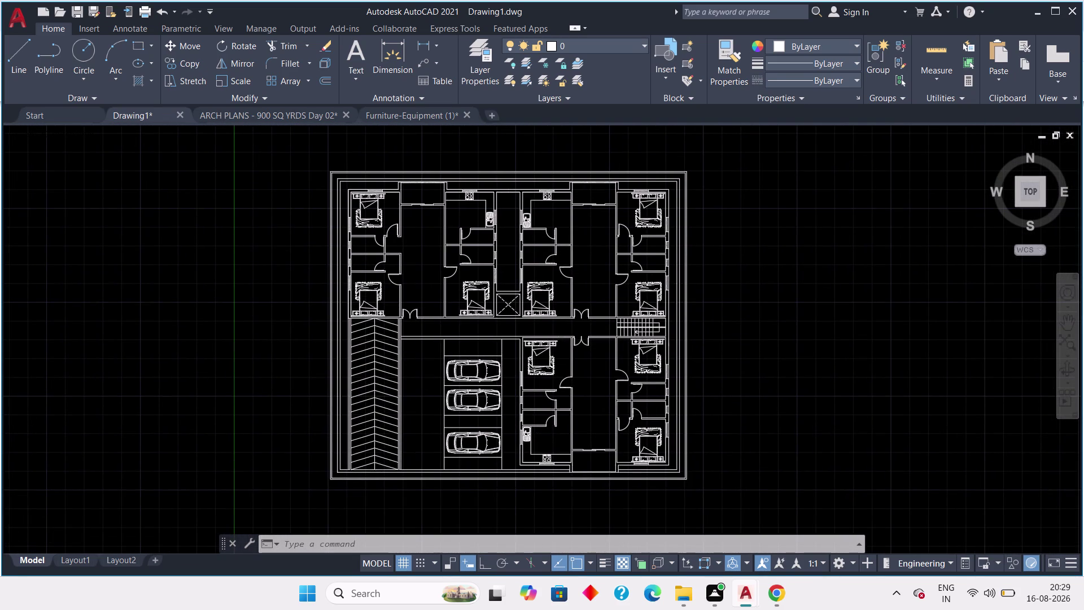
middle_drag(424, 386, 421, 402)
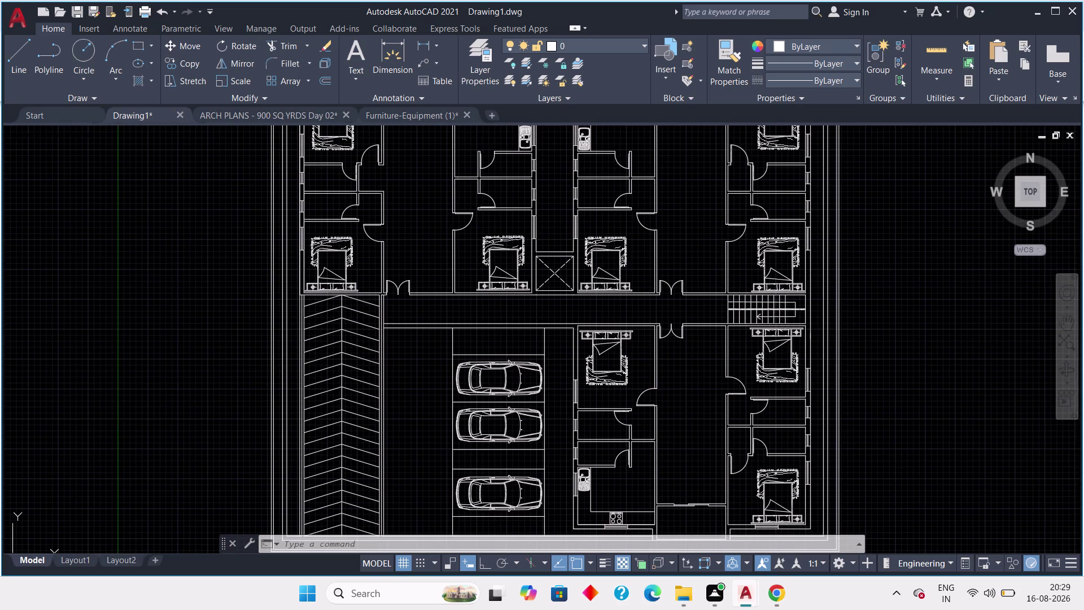
scroll(down, 3)
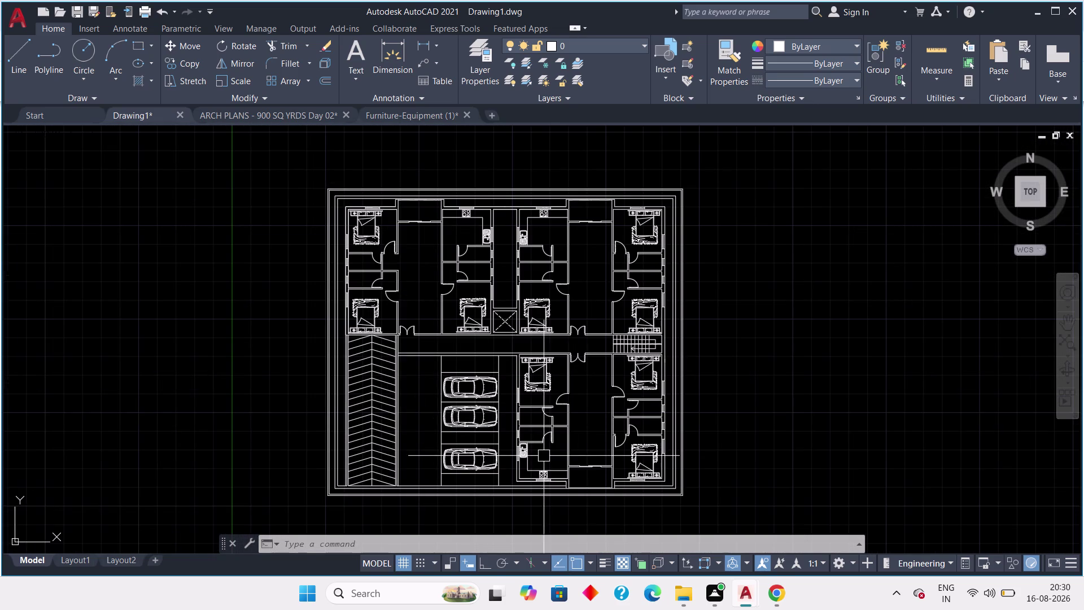
scroll(up, 3)
scroll(up, 3)
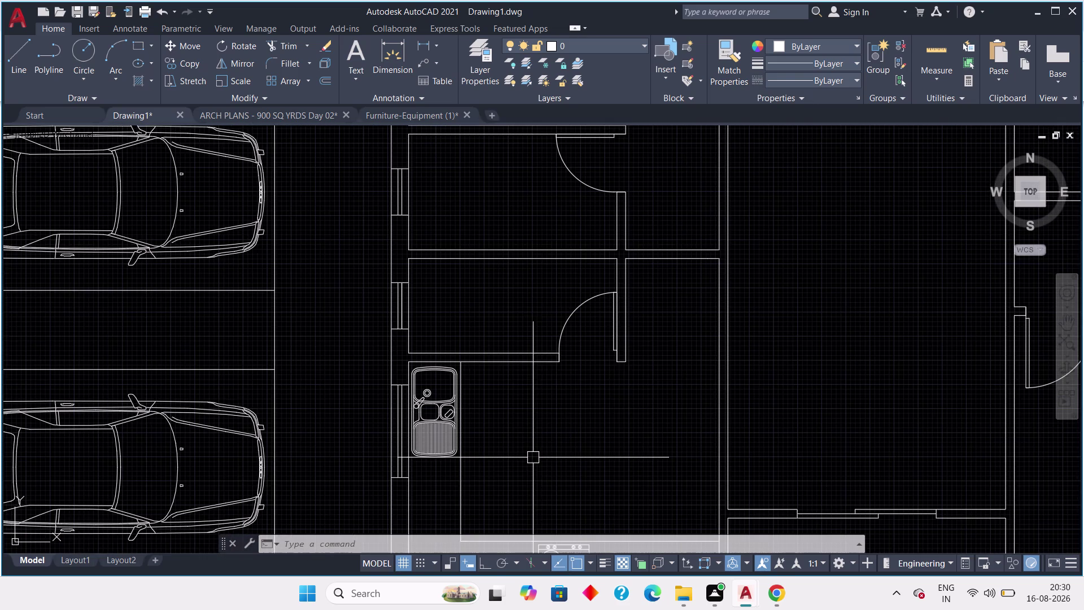
middle_drag(530, 454, 538, 373)
scroll(down, 3)
scroll(down, 3)
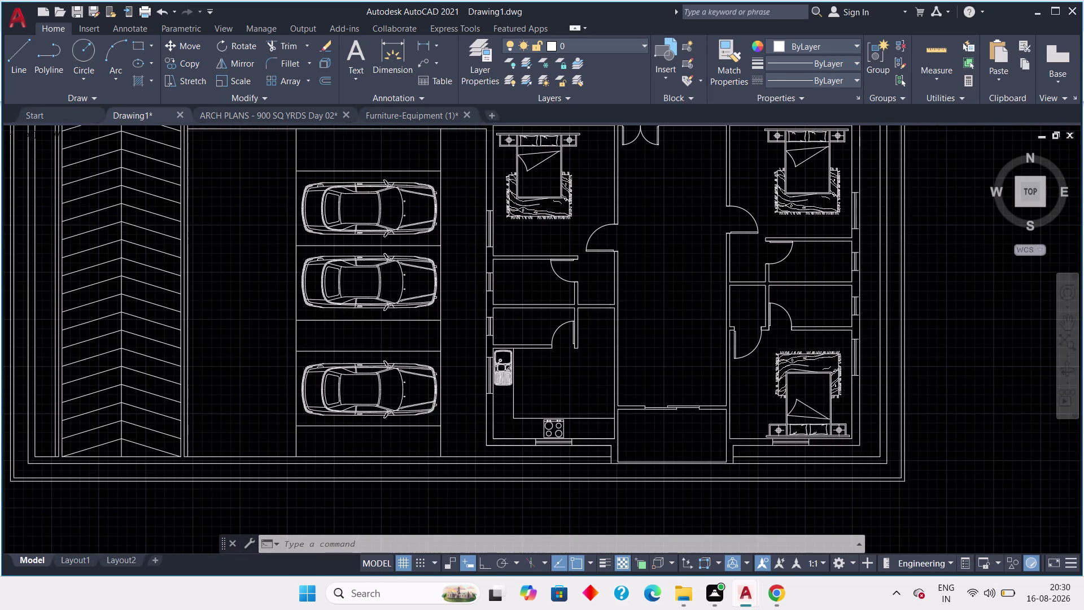
middle_drag(627, 296, 625, 314)
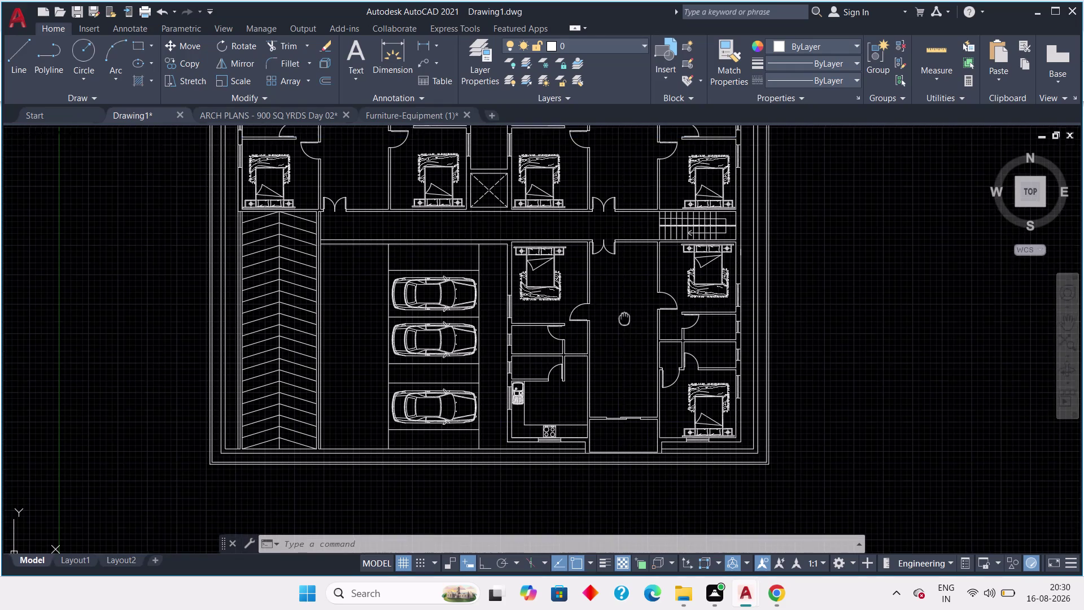
middle_drag(625, 313, 625, 481)
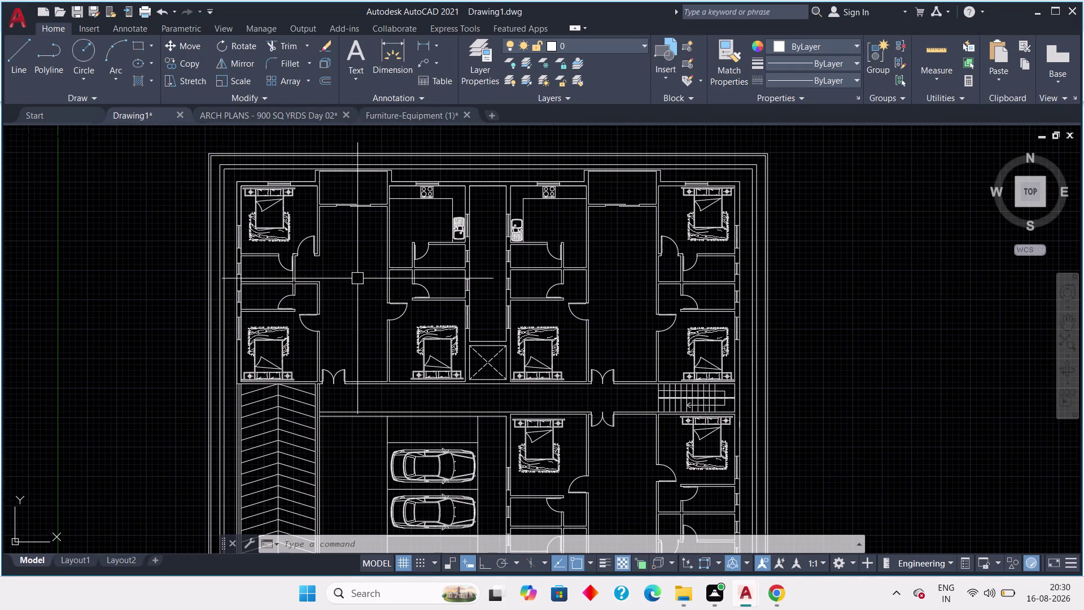
click(399, 110)
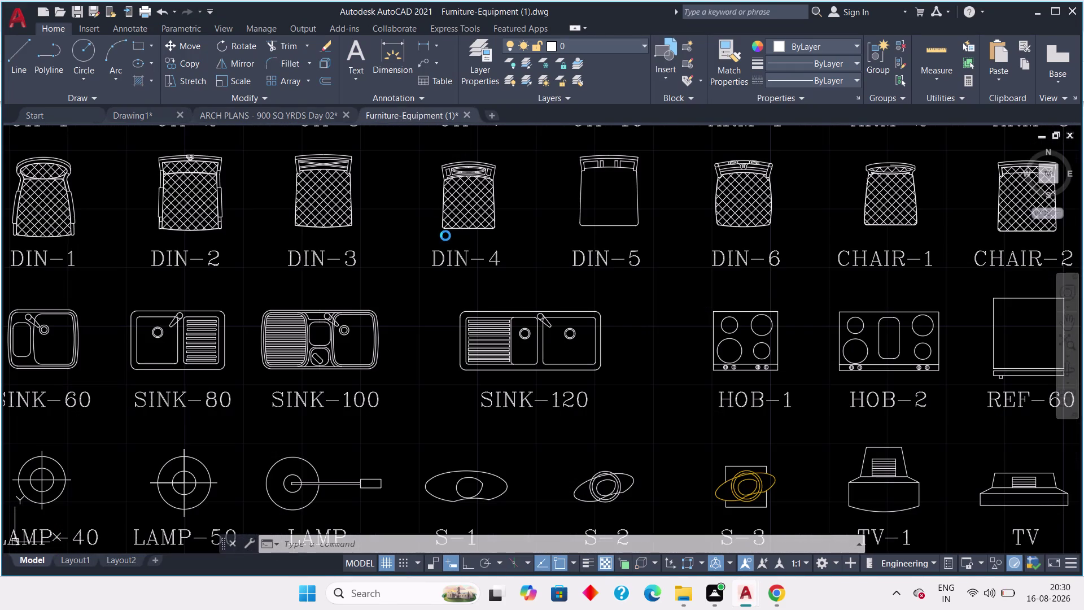
scroll(down, 3)
click(572, 327)
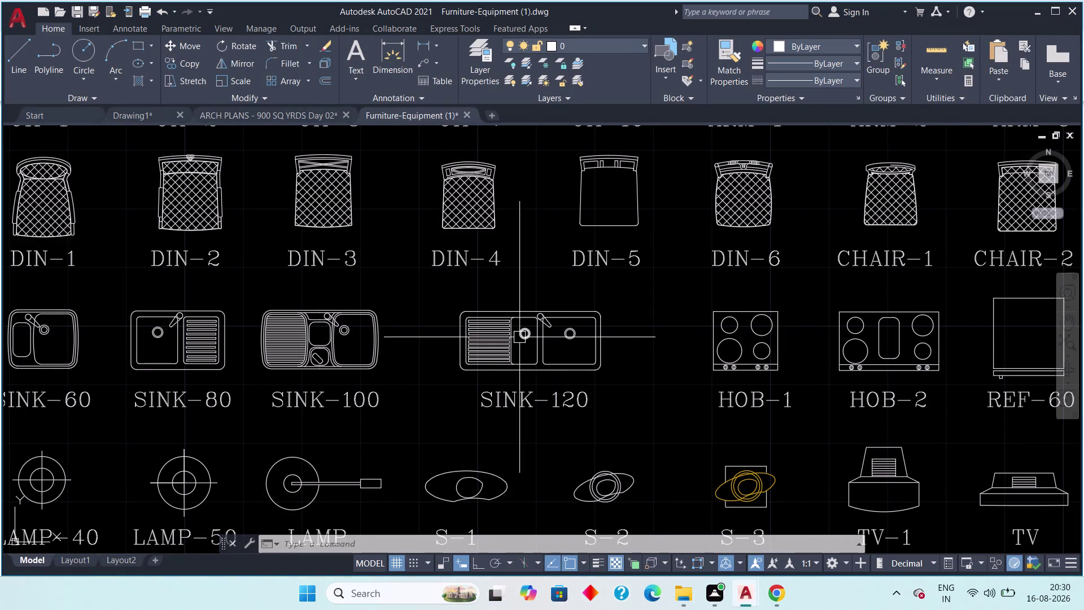
scroll(down, 3)
middle_drag(518, 327, 489, 315)
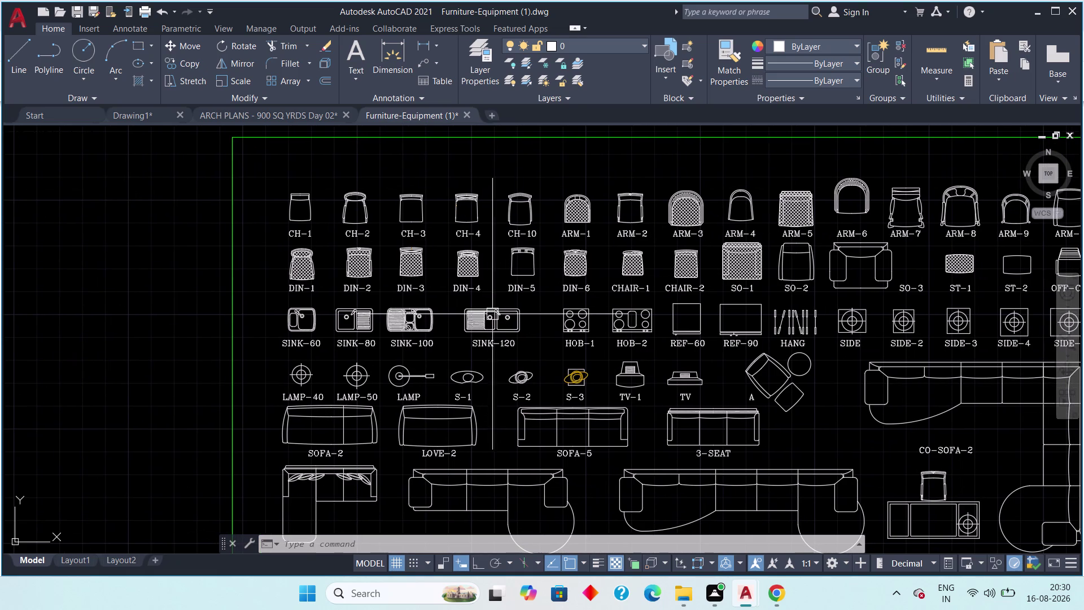
scroll(up, 3)
scroll(down, 3)
middle_drag(764, 345, 619, 242)
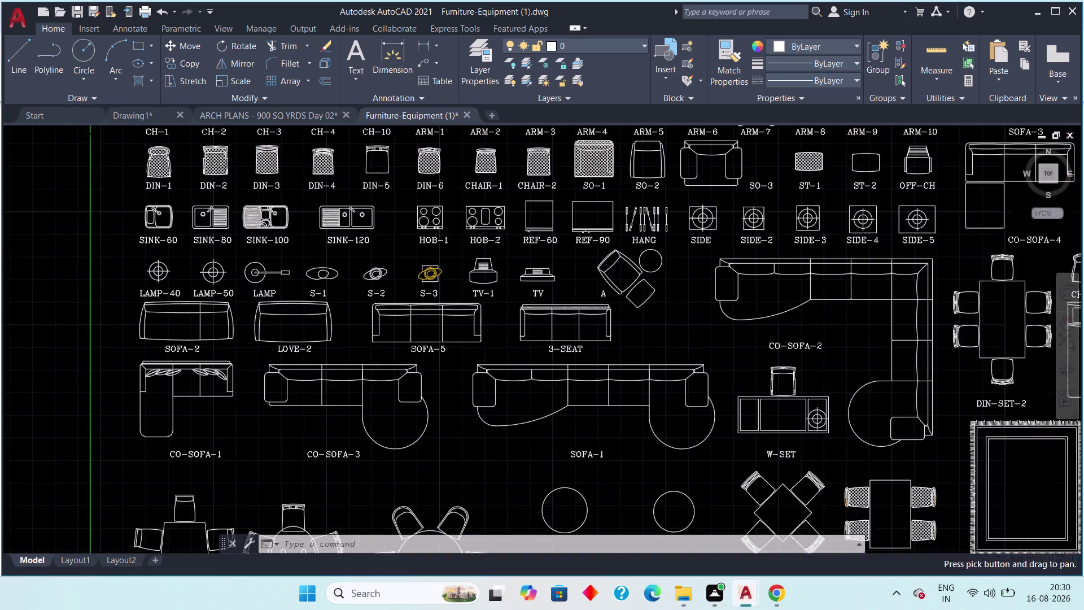
scroll(down, 3)
scroll(up, 3)
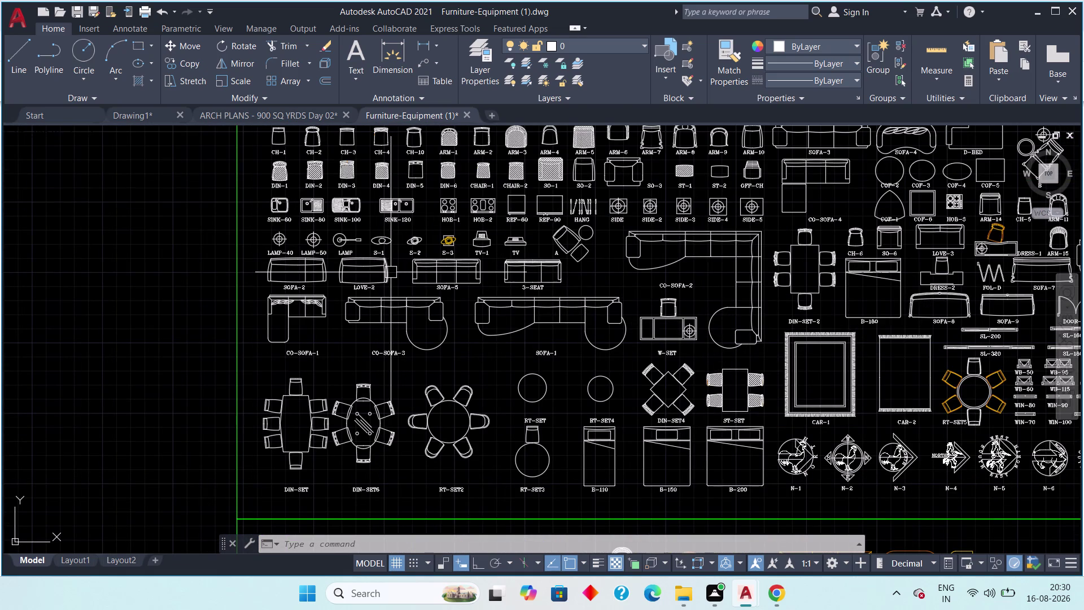
key(Escape)
scroll(up, 3)
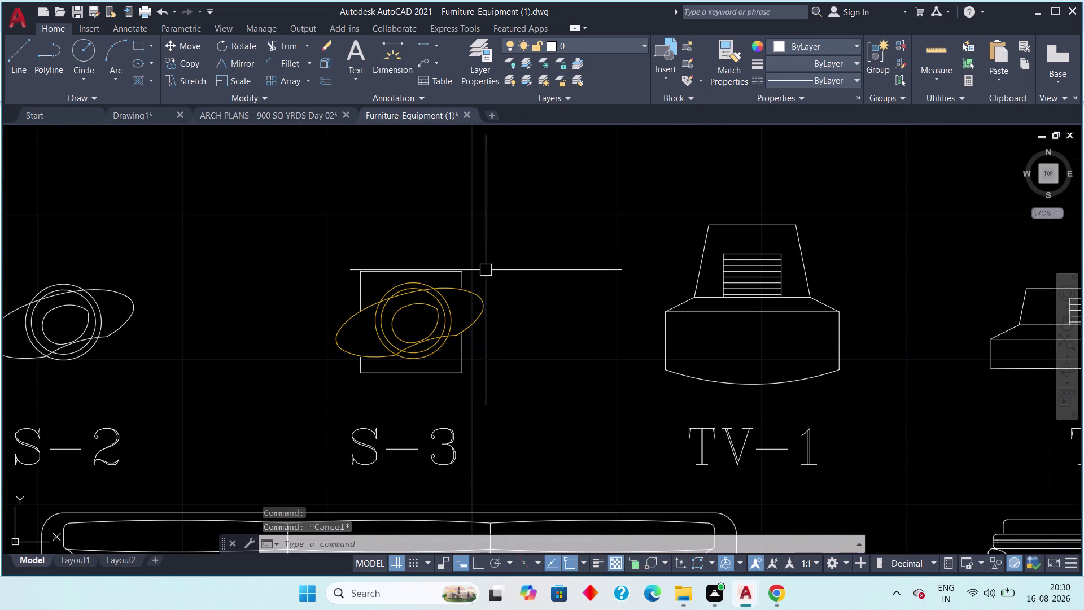
scroll(down, 3)
scroll(up, 3)
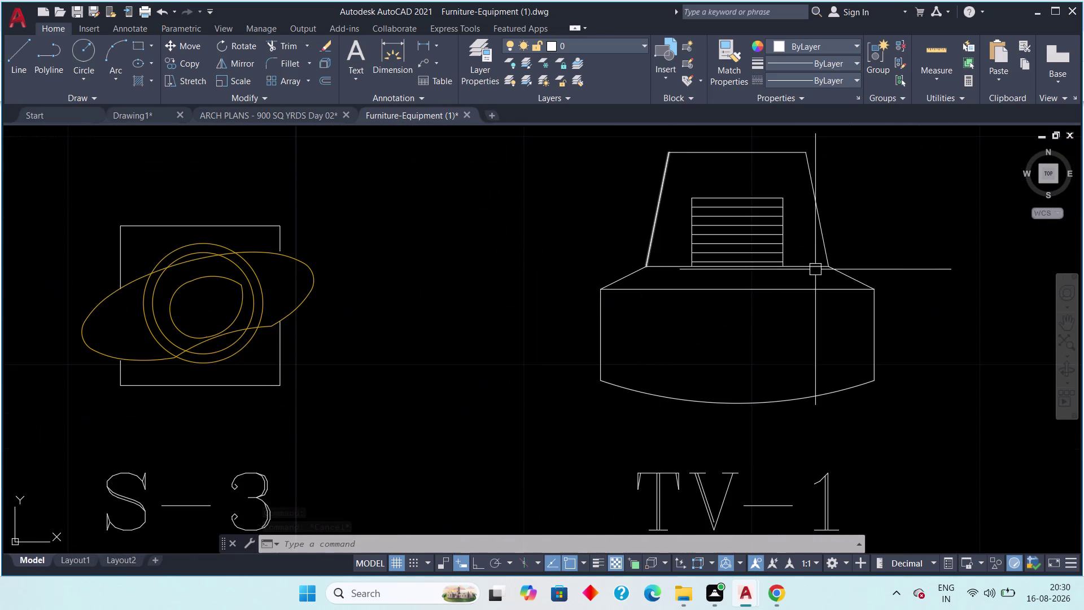
middle_drag(894, 263, 654, 277)
scroll(down, 3)
middle_drag(735, 315, 601, 305)
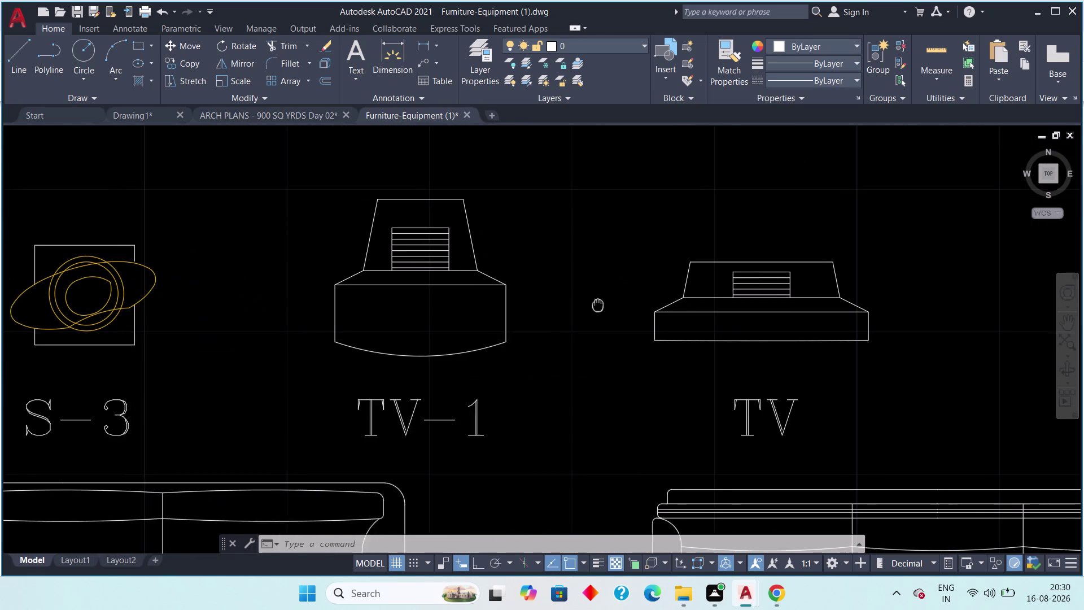
middle_drag(601, 305, 583, 305)
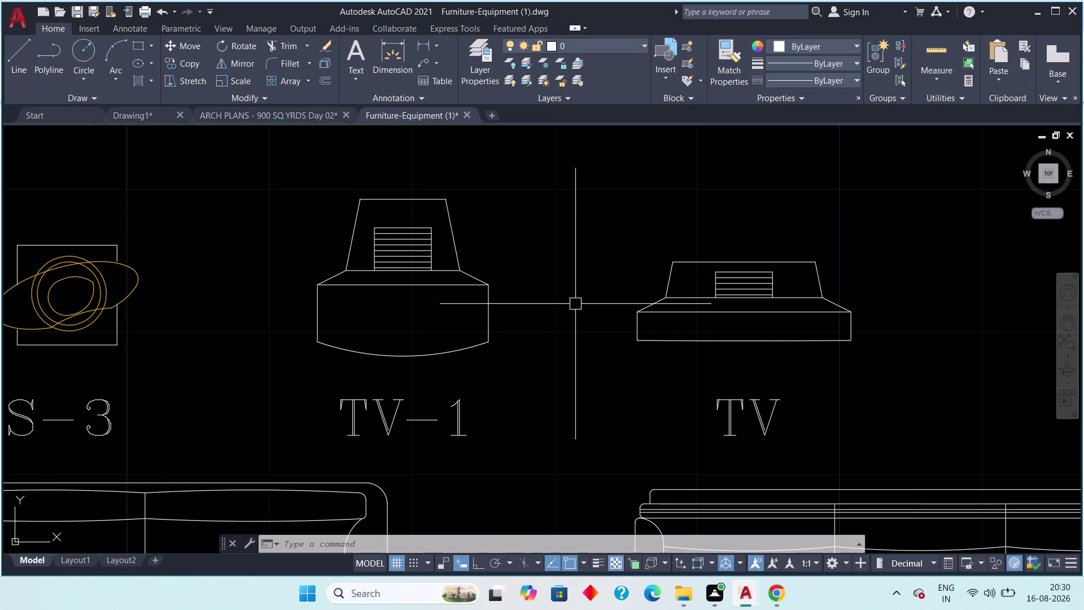
scroll(down, 3)
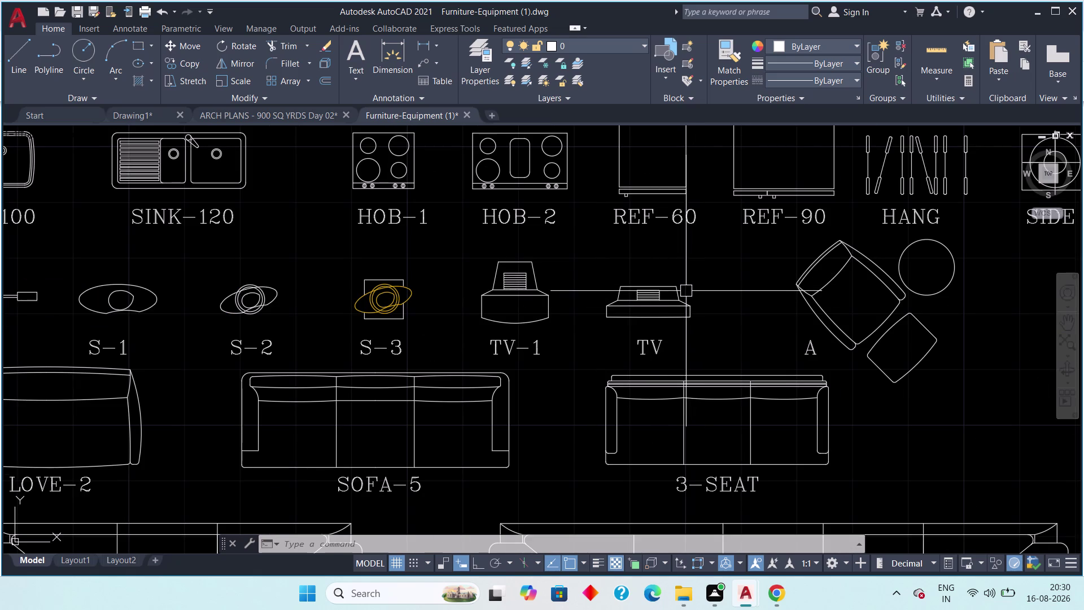
drag(704, 268, 701, 278)
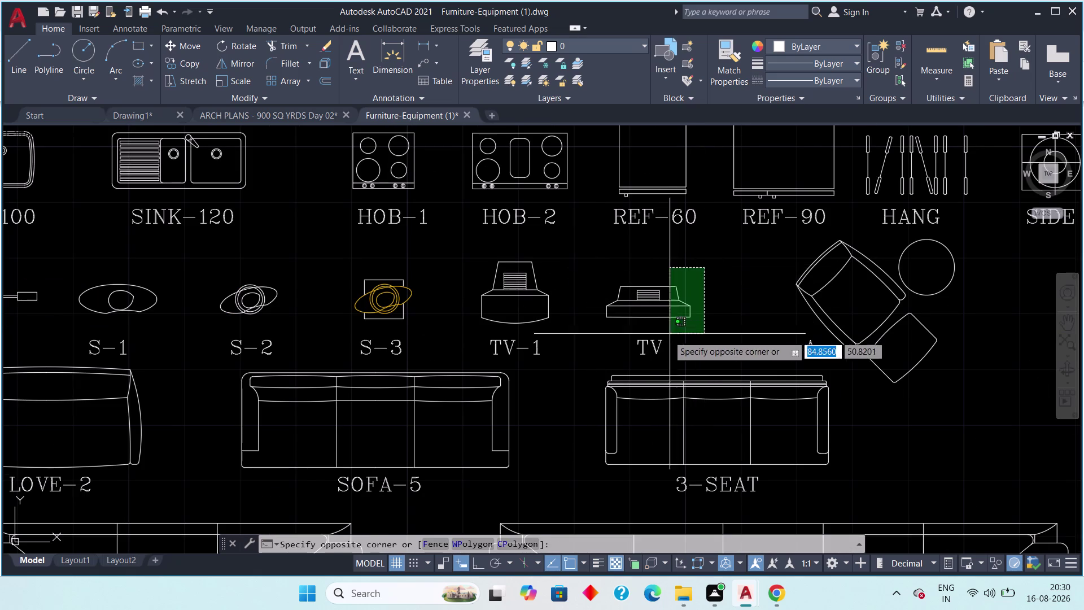
click(591, 335)
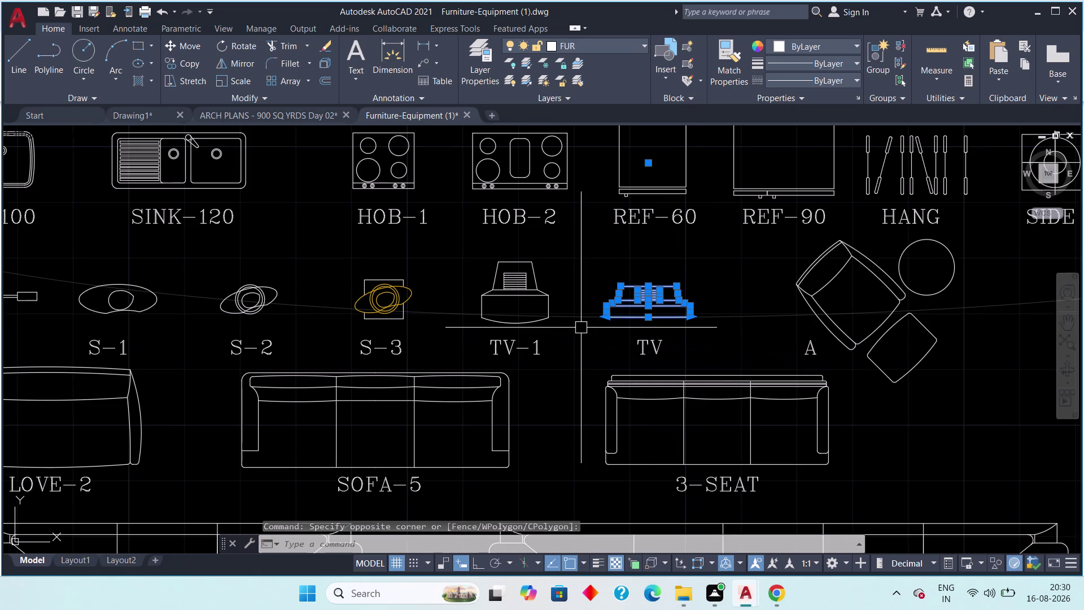
key(Escape)
scroll(down, 3)
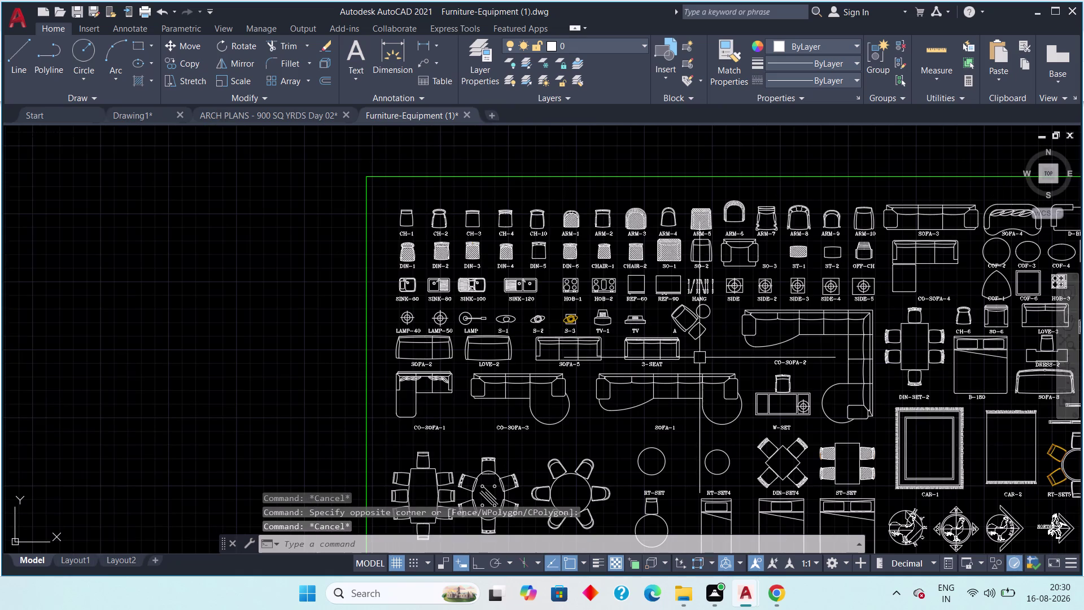
middle_drag(751, 364, 642, 282)
scroll(down, 3)
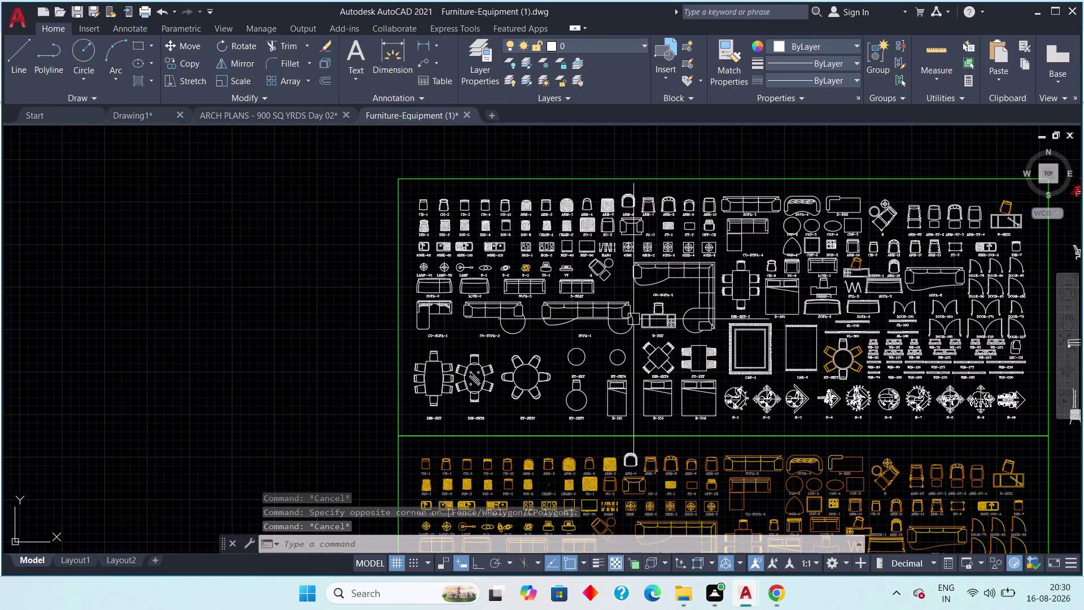
scroll(up, 3)
scroll(up, 3)
middle_drag(684, 294, 631, 297)
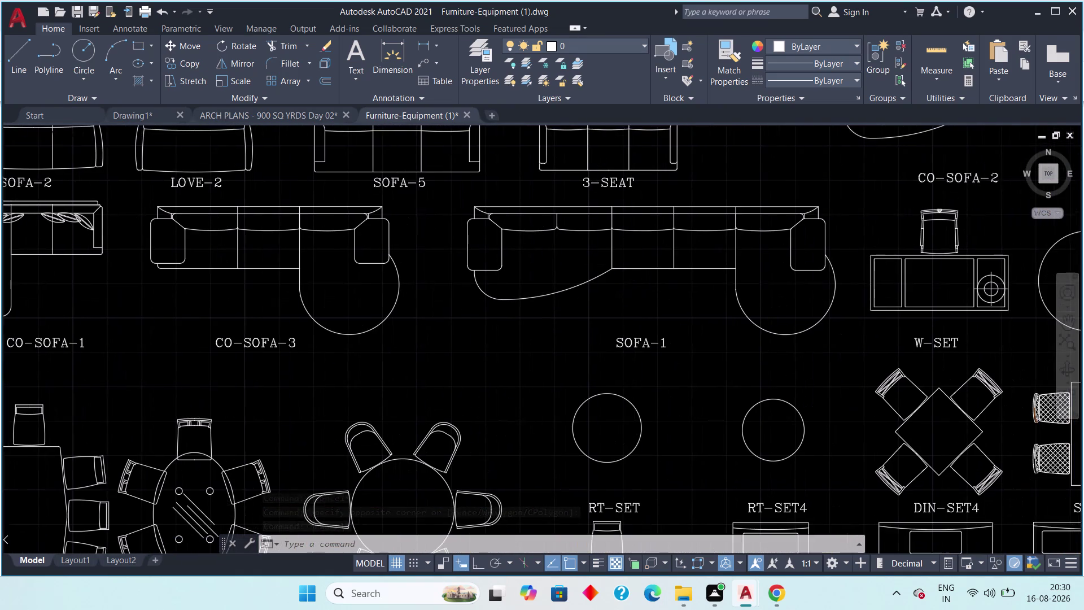
scroll(up, 3)
scroll(down, 3)
scroll(down, 3)
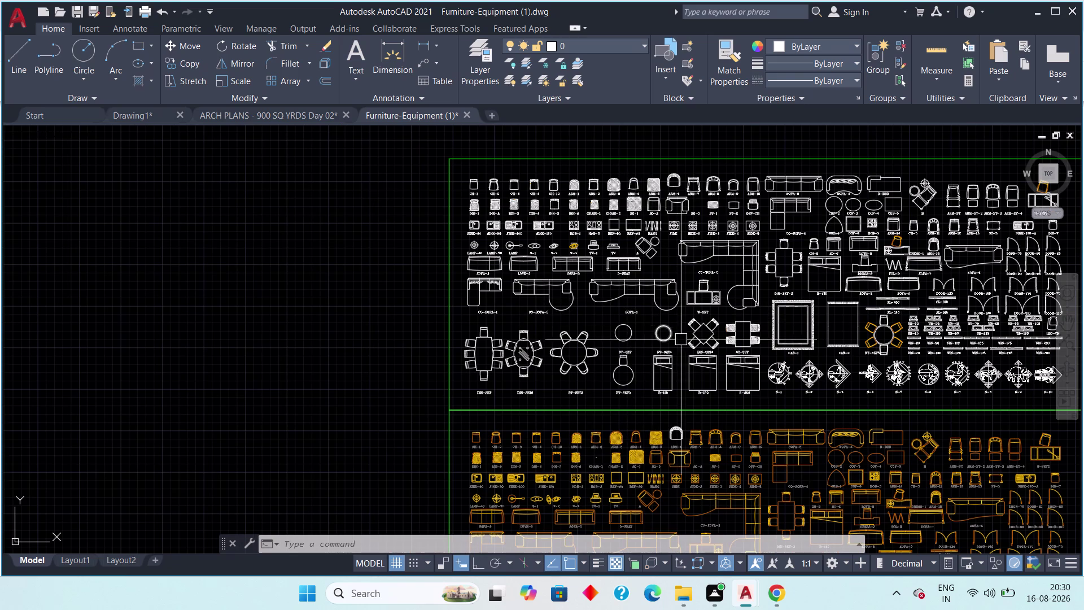
click(136, 119)
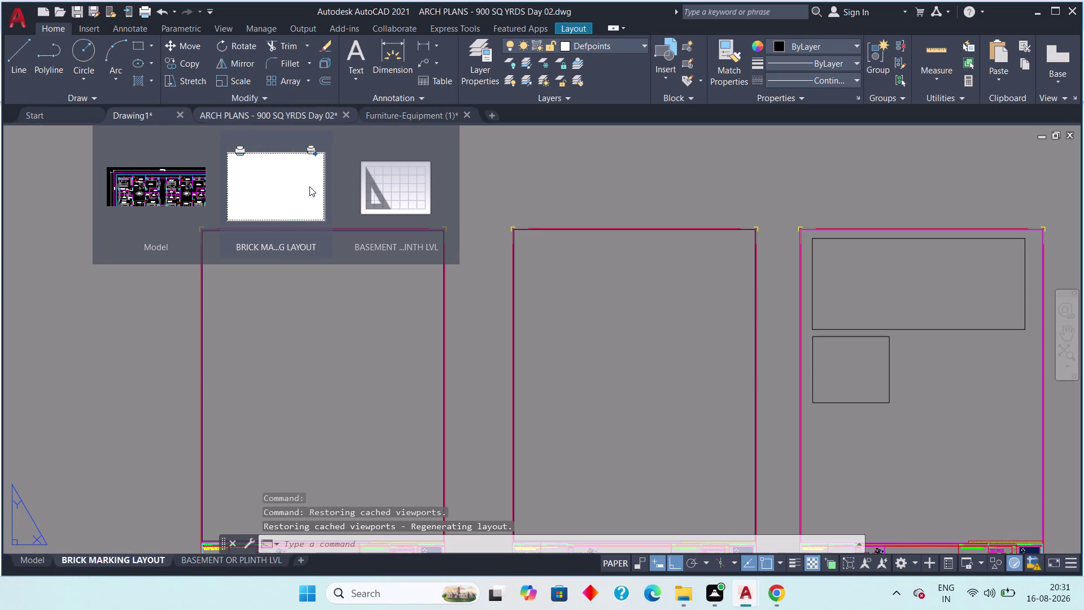
Flip through Drawing1 and Furniture-Equipment, ending on ARCH PLANS - 900 SQ YRDS Day 02.
scroll(down, 3)
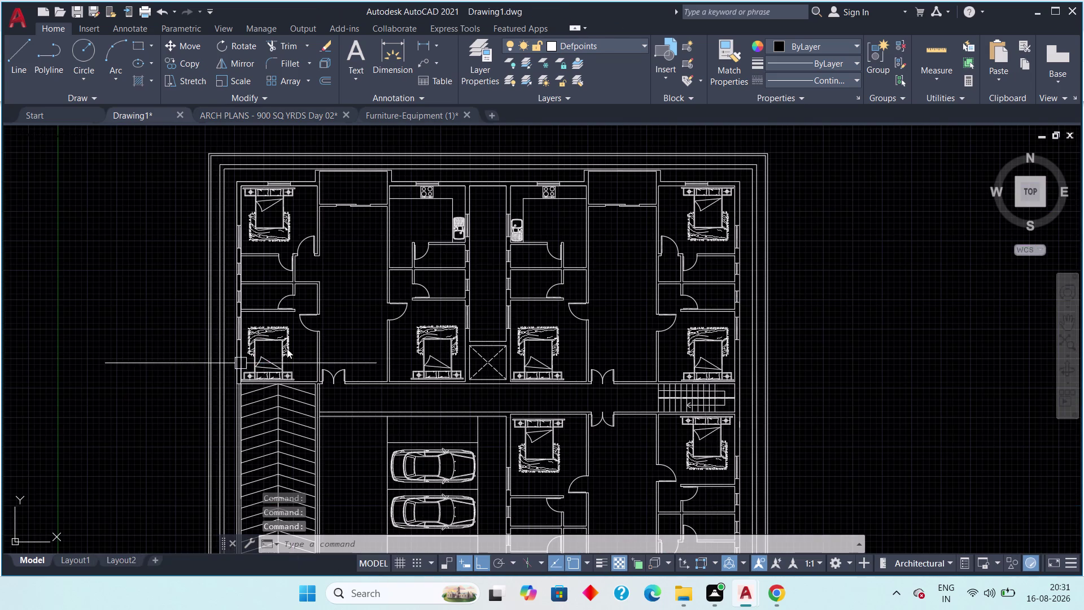
middle_drag(331, 326, 322, 285)
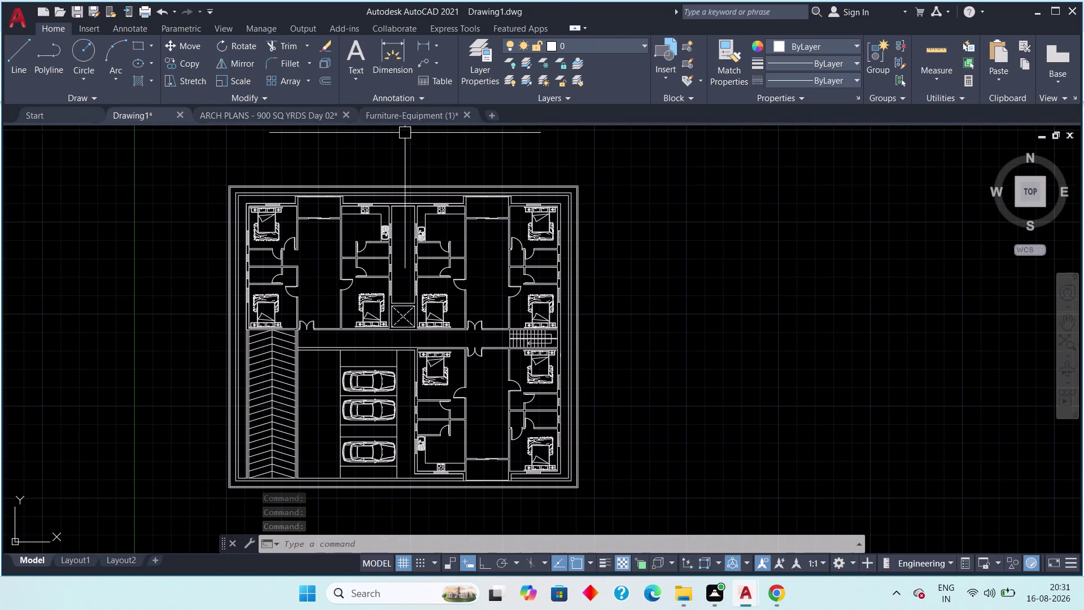
click(404, 117)
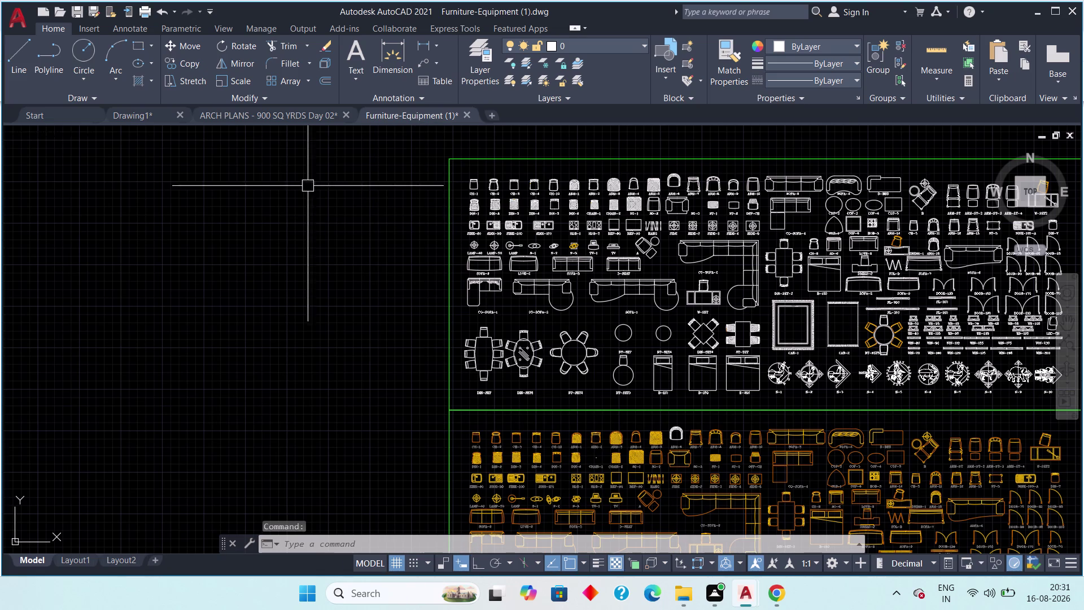
click(132, 114)
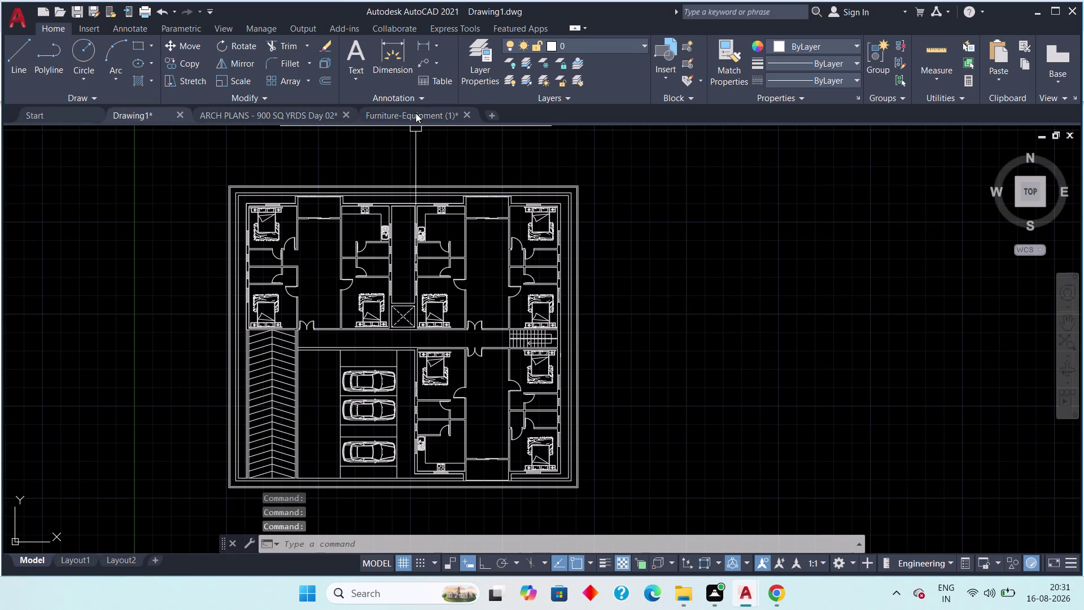
click(256, 112)
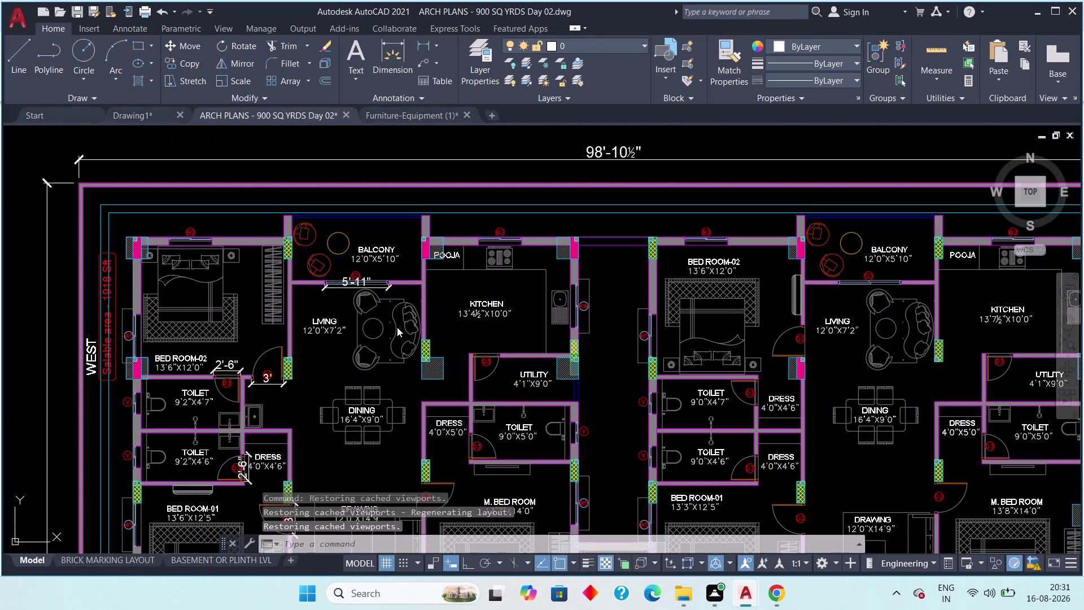
middle_drag(397, 327, 392, 245)
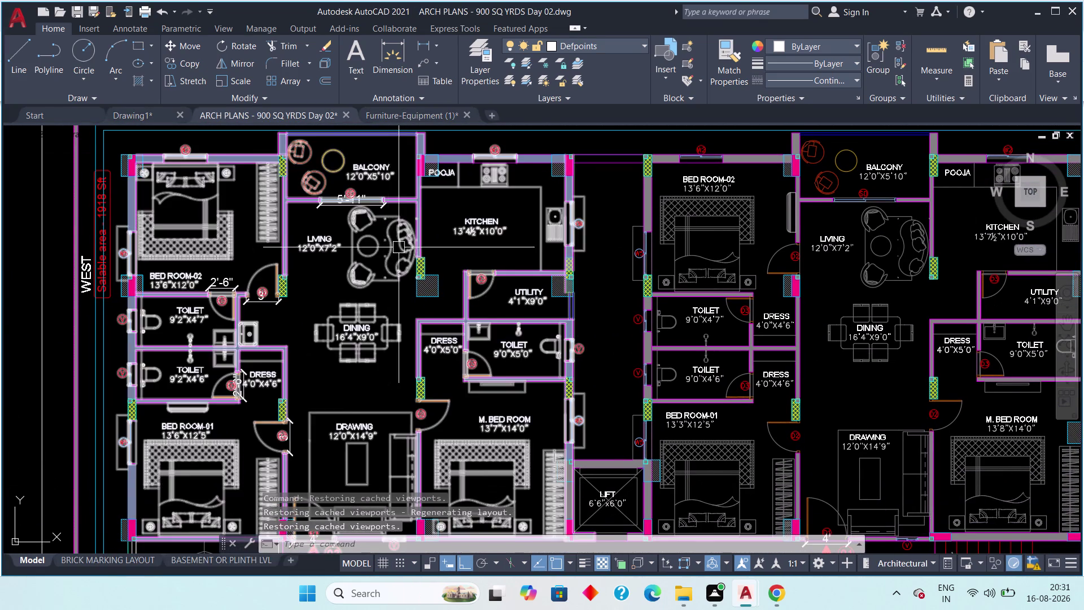
scroll(up, 3)
scroll(down, 3)
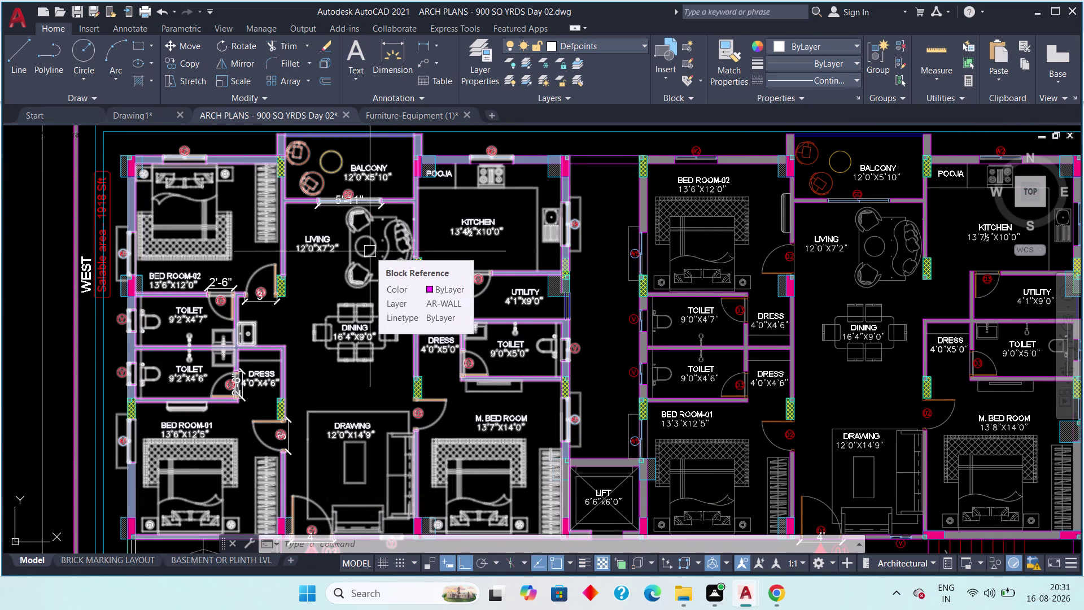
scroll(up, 3)
middle_drag(333, 237, 335, 288)
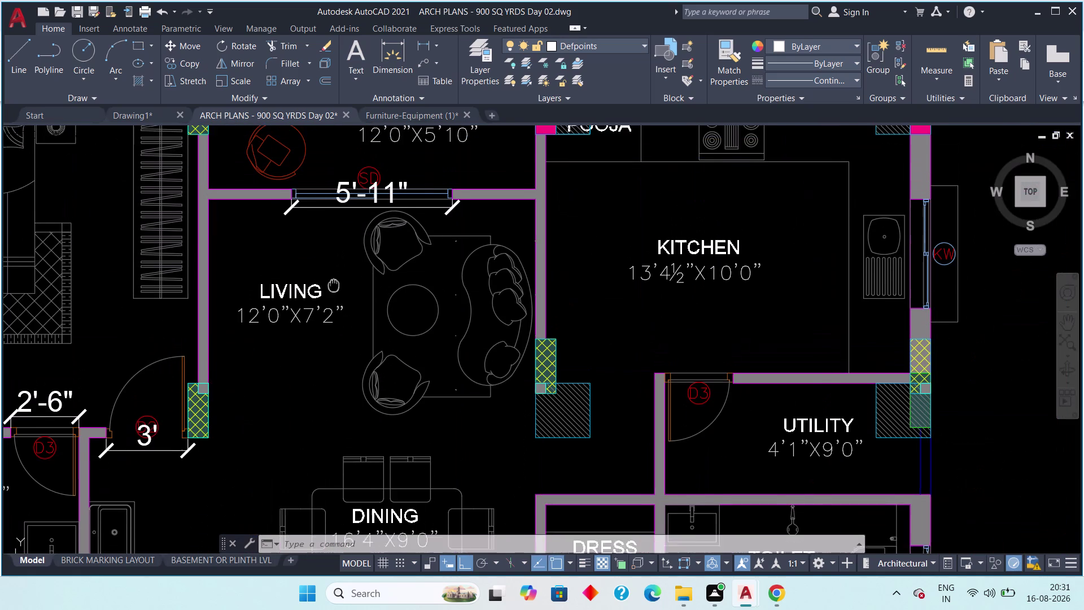
middle_drag(335, 288, 335, 291)
scroll(down, 3)
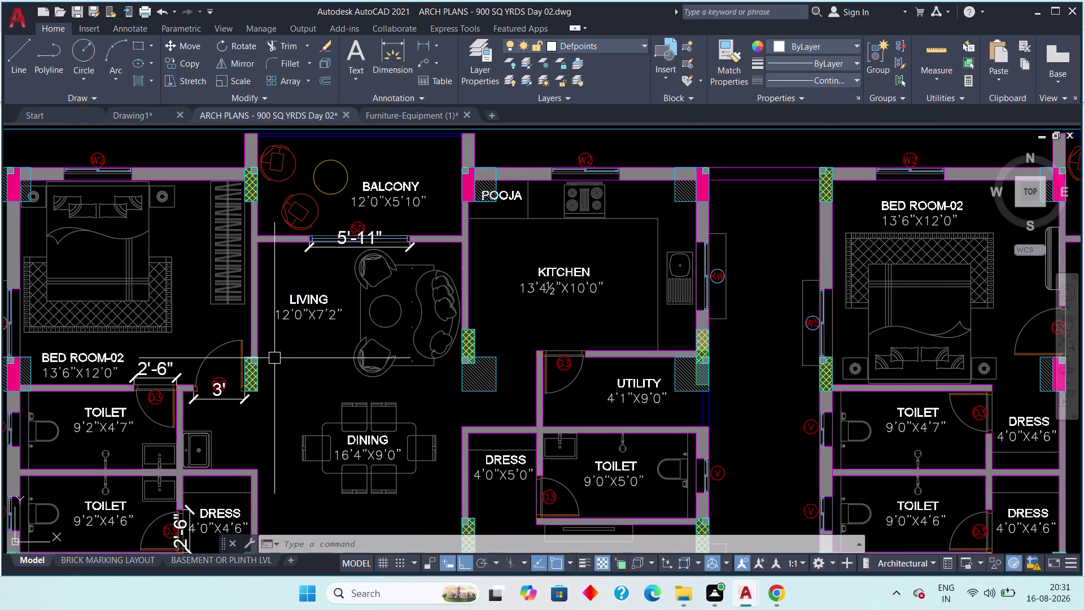
middle_drag(281, 356, 330, 264)
scroll(up, 3)
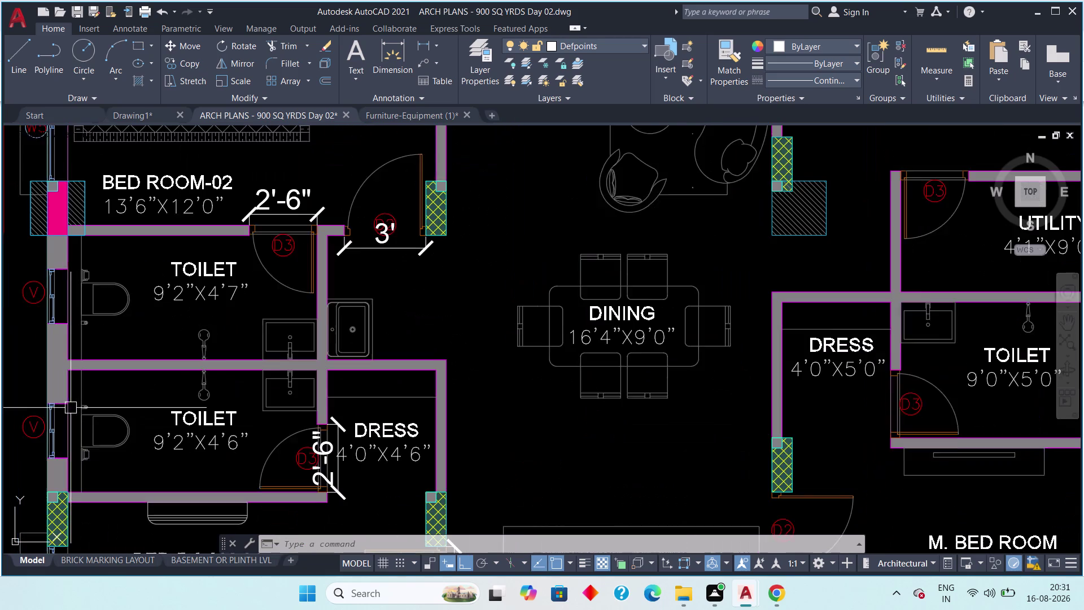
scroll(up, 3)
scroll(down, 3)
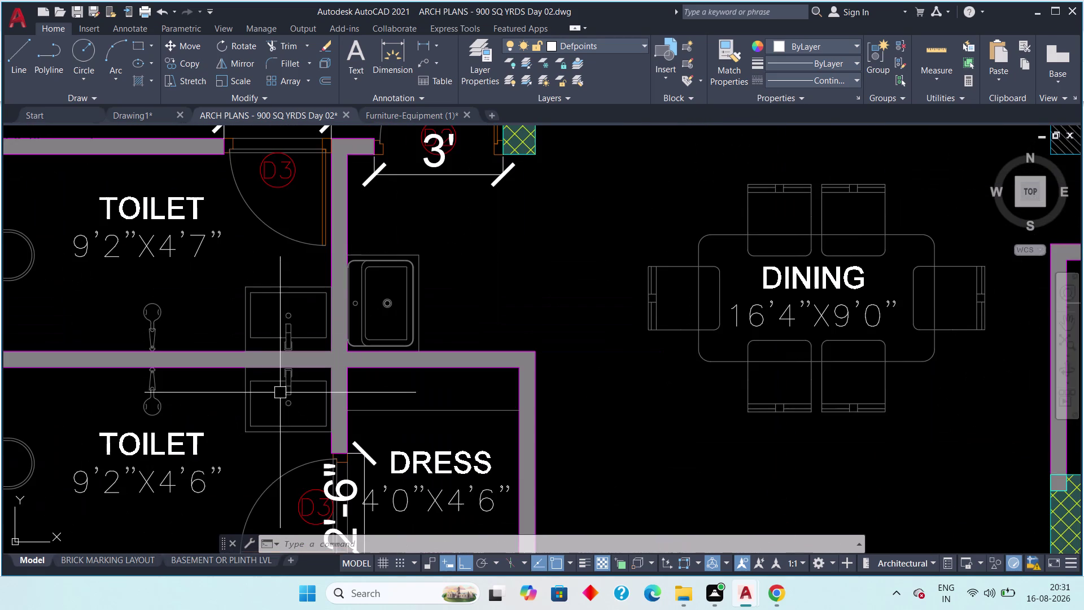
middle_drag(236, 441, 356, 349)
scroll(down, 3)
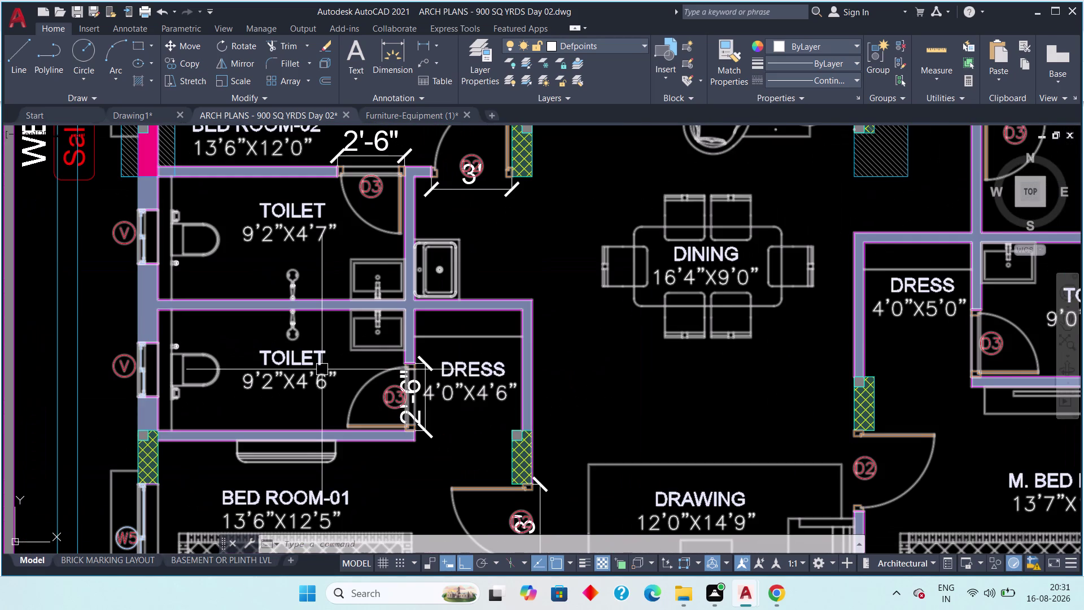
scroll(down, 3)
middle_drag(489, 386, 453, 265)
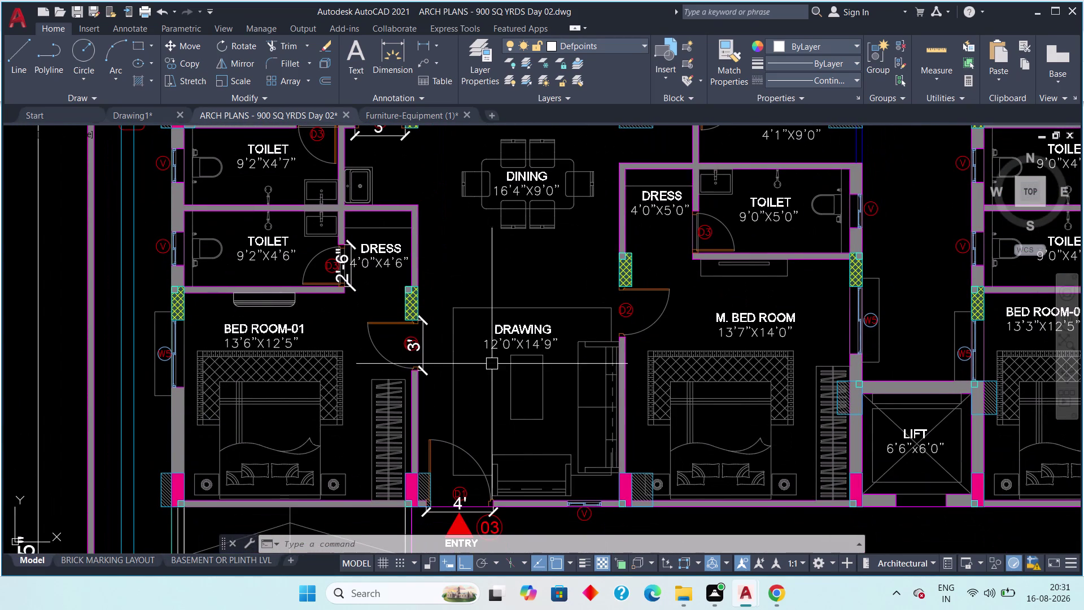
scroll(up, 3)
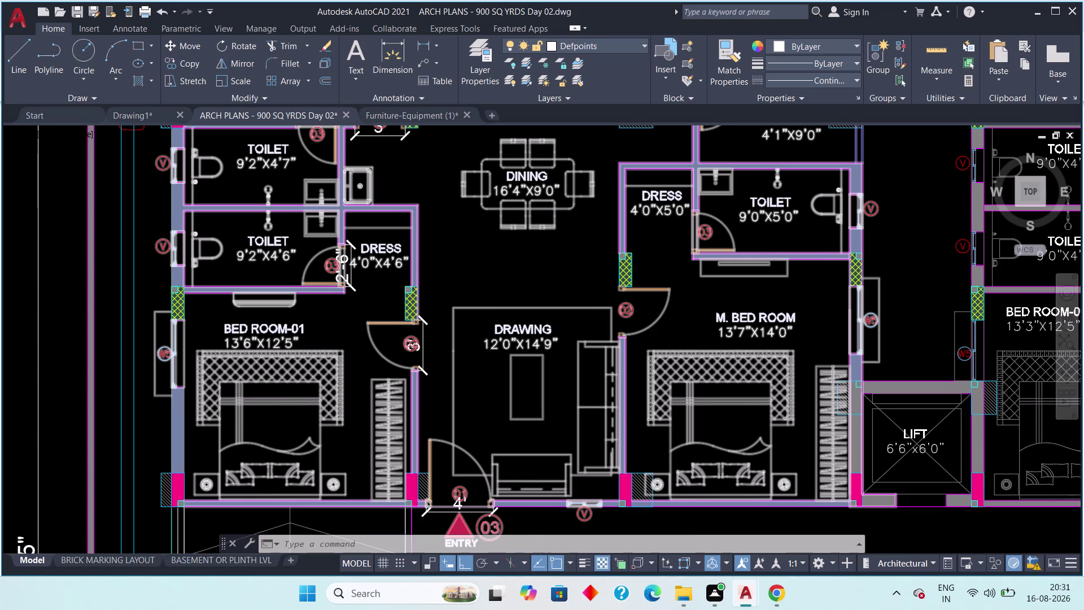
scroll(down, 3)
middle_drag(536, 388, 529, 313)
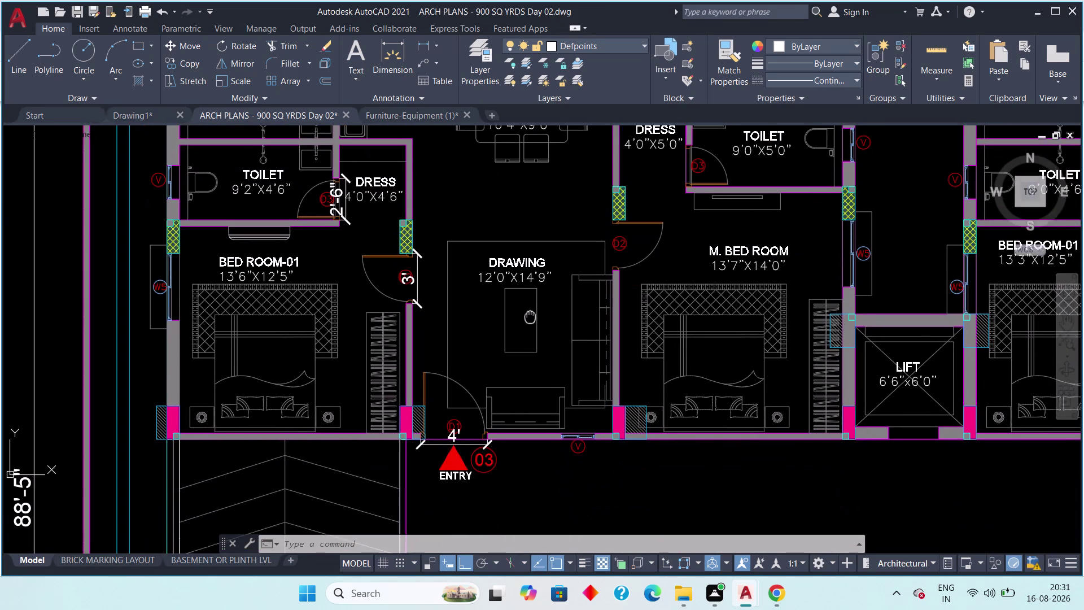
middle_drag(530, 313, 529, 310)
middle_drag(520, 306, 481, 352)
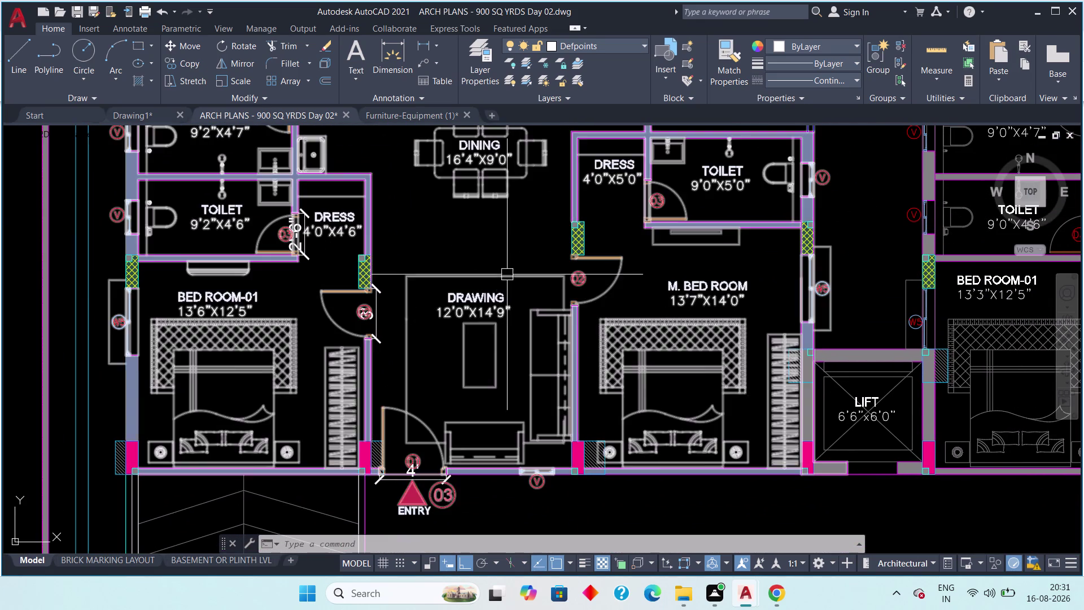
scroll(up, 3)
scroll(down, 3)
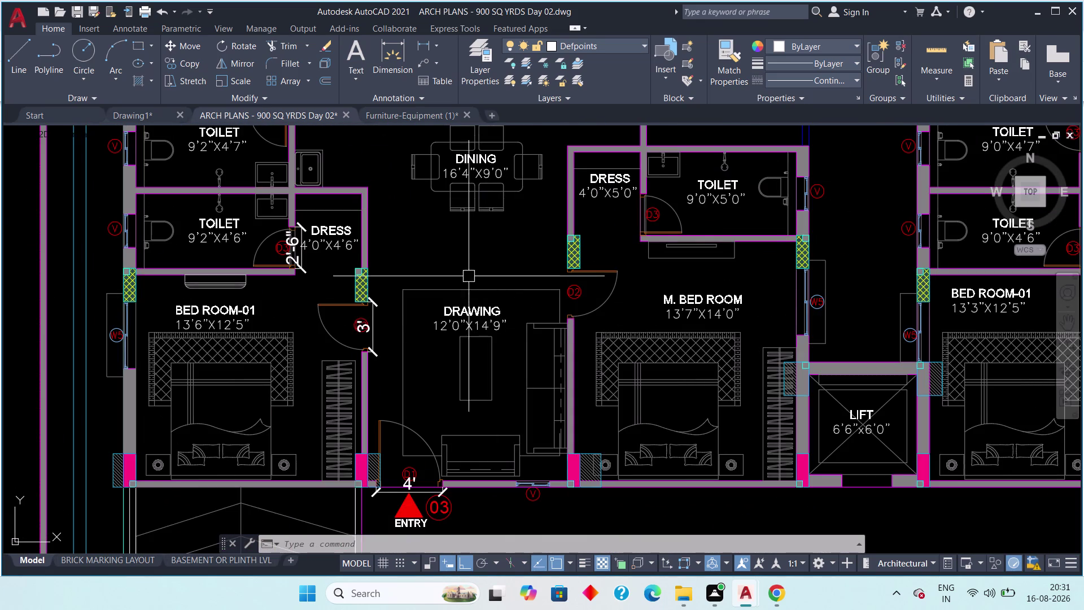
middle_drag(469, 275, 362, 367)
scroll(down, 3)
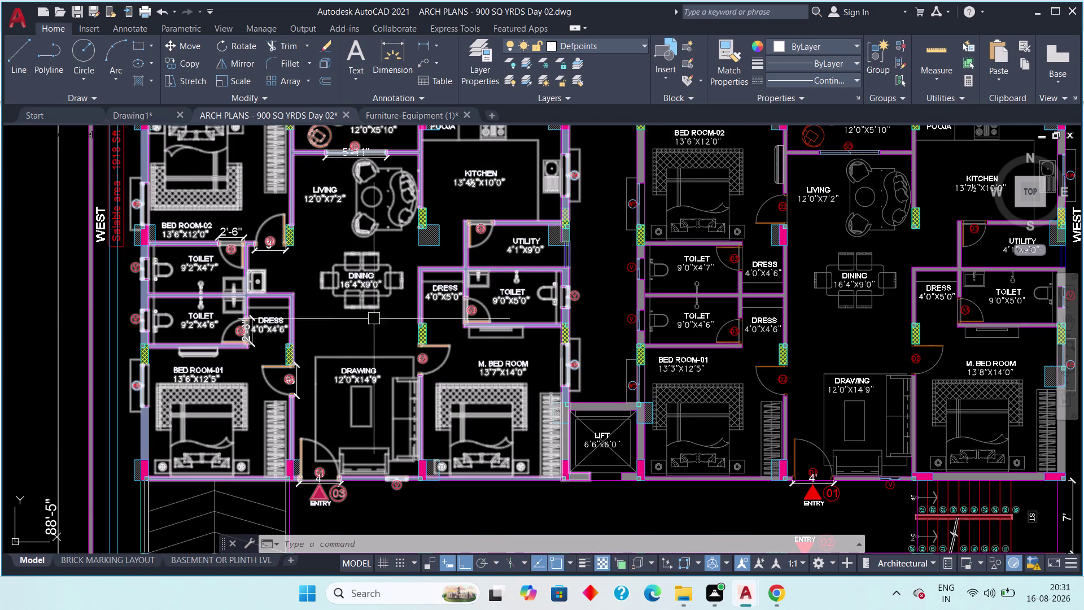
middle_drag(394, 330, 335, 347)
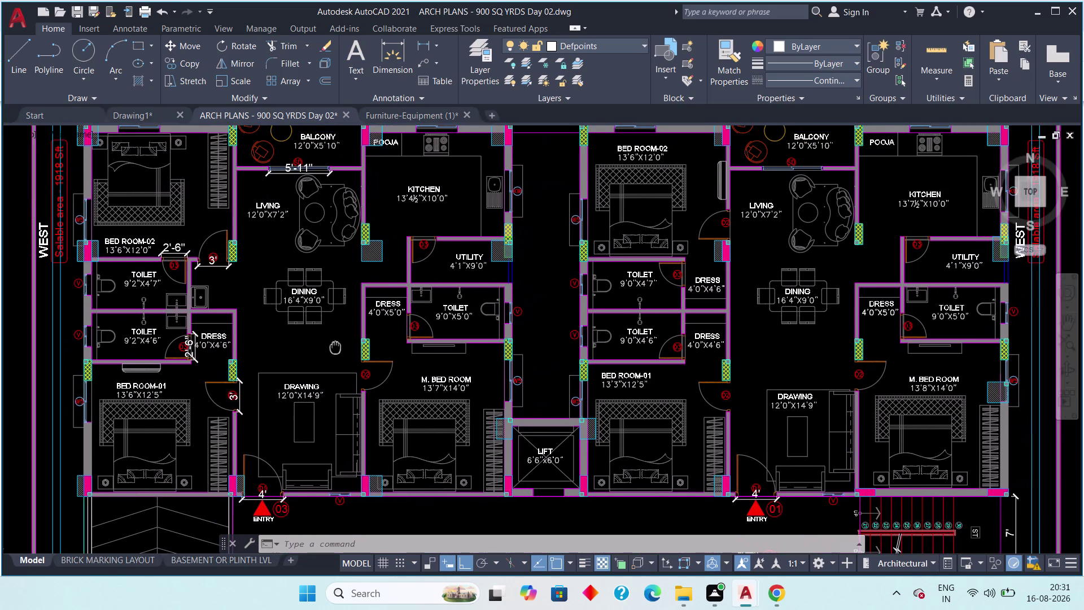
middle_drag(335, 347, 323, 351)
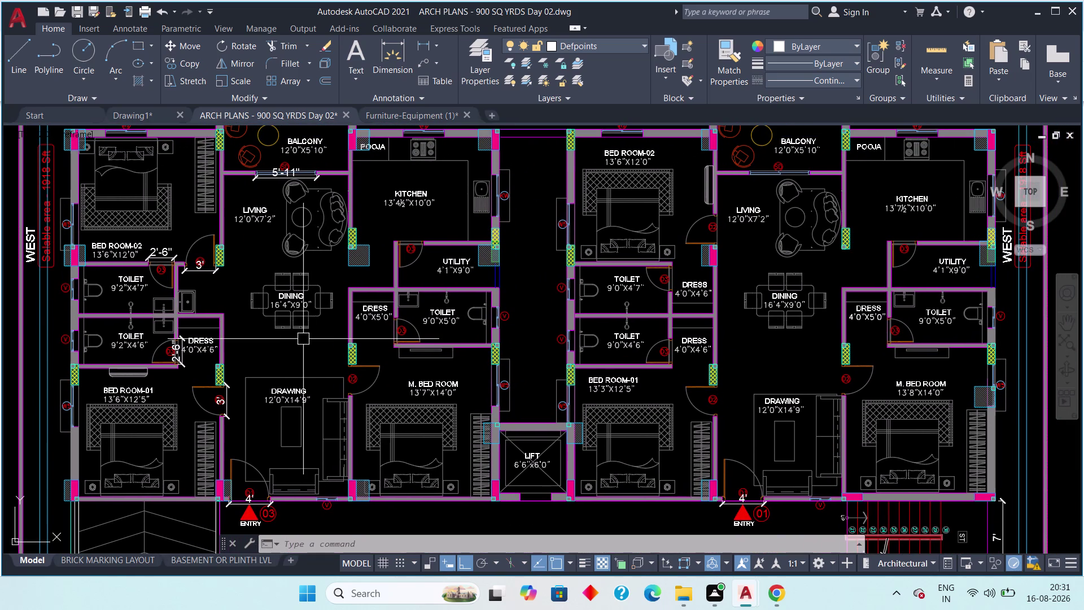
middle_drag(763, 319, 687, 277)
scroll(down, 3)
middle_drag(677, 383, 654, 230)
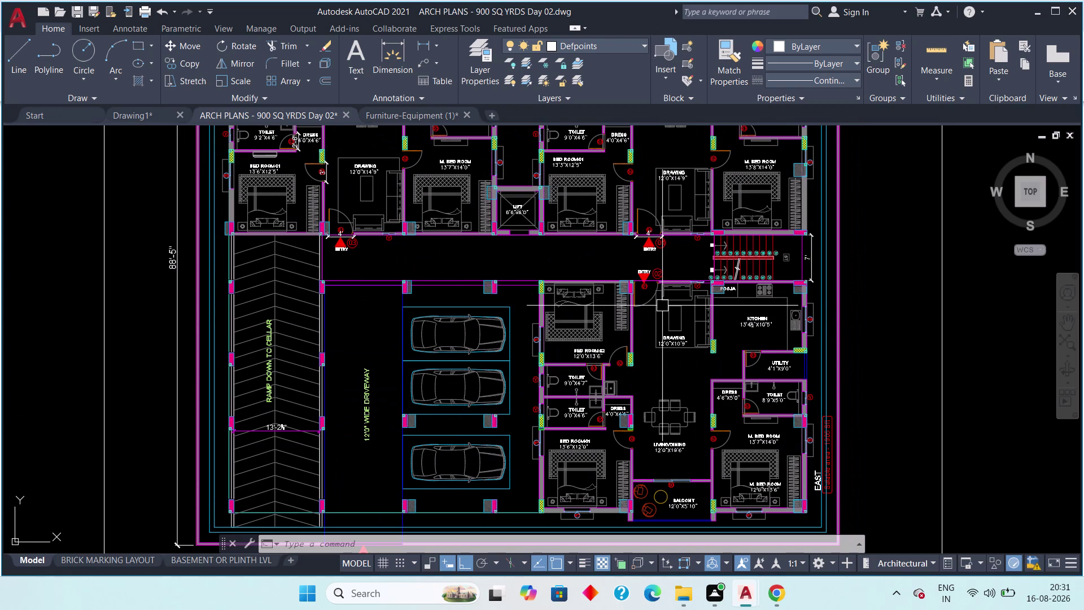
middle_drag(386, 208, 404, 328)
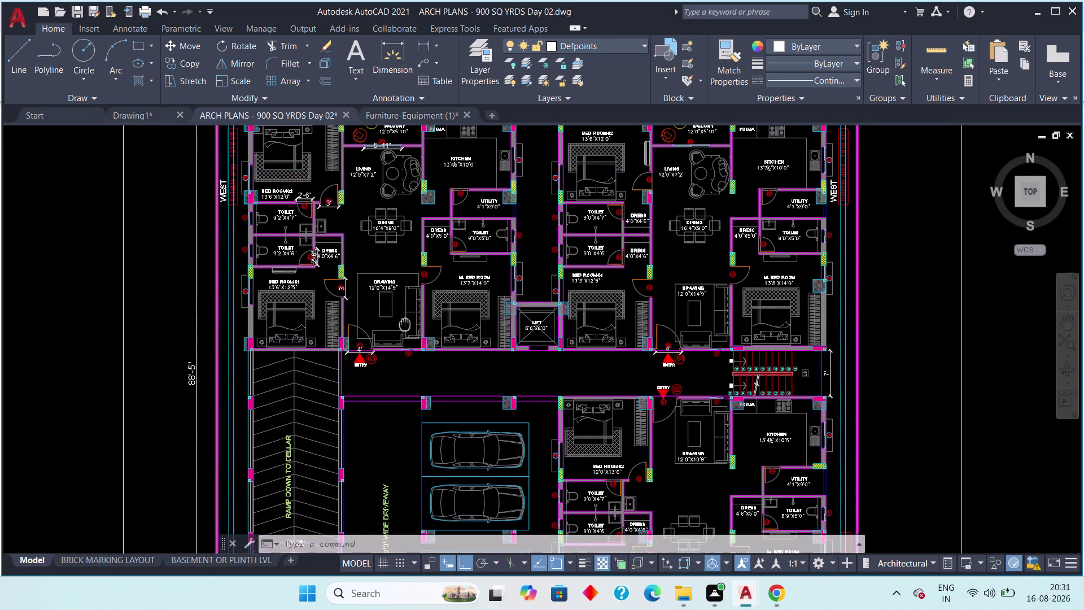
middle_drag(404, 329, 403, 333)
scroll(up, 3)
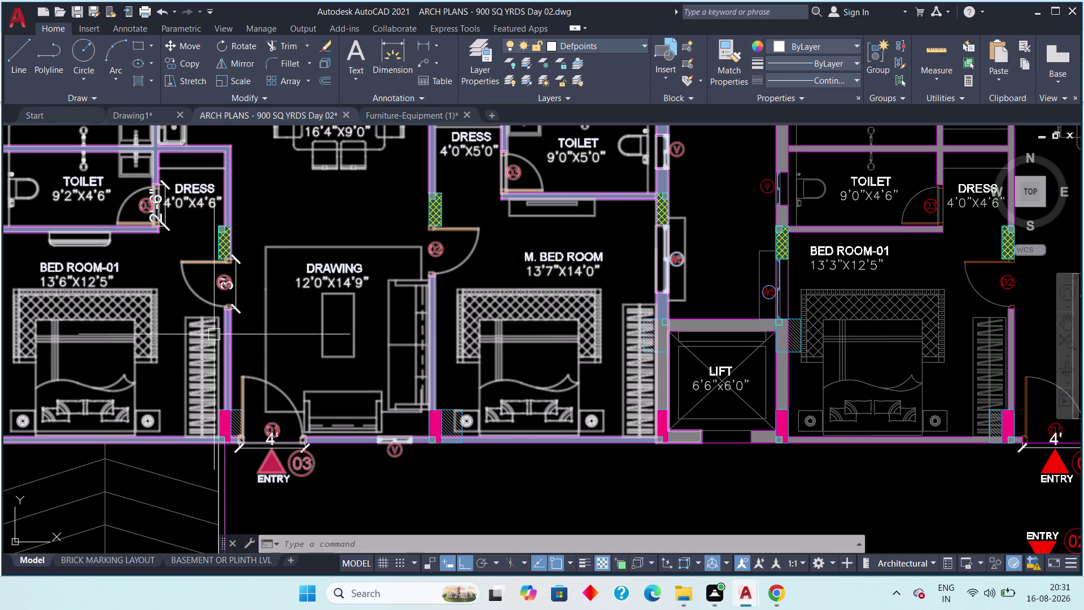
scroll(up, 3)
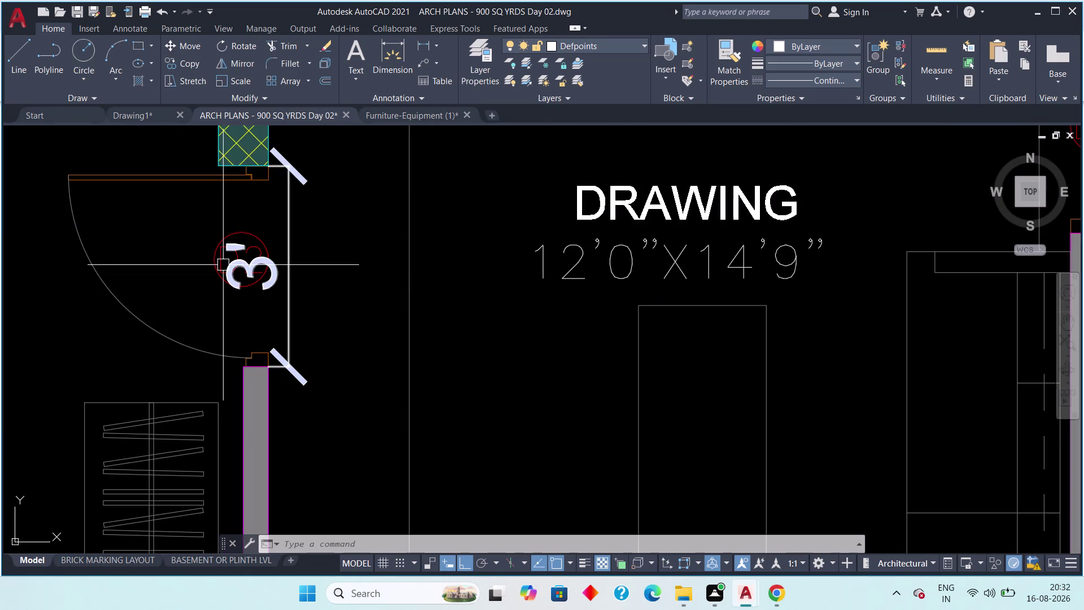
scroll(down, 3)
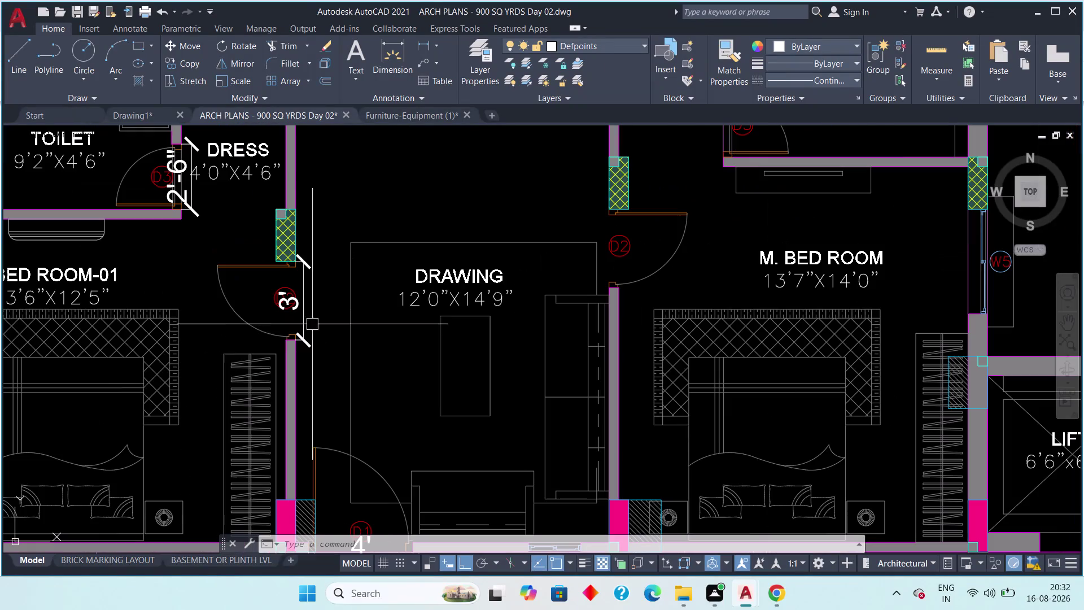
Erase the 3' bedroom door and 2'-6" dress door dimensions.
click(309, 344)
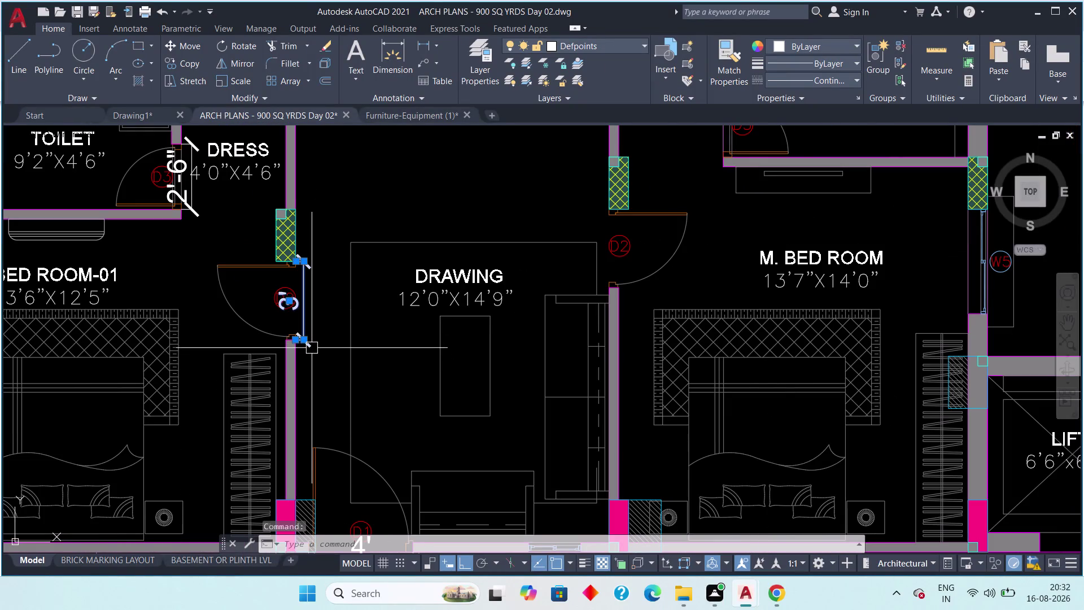
key(Delete)
scroll(down, 3)
scroll(up, 3)
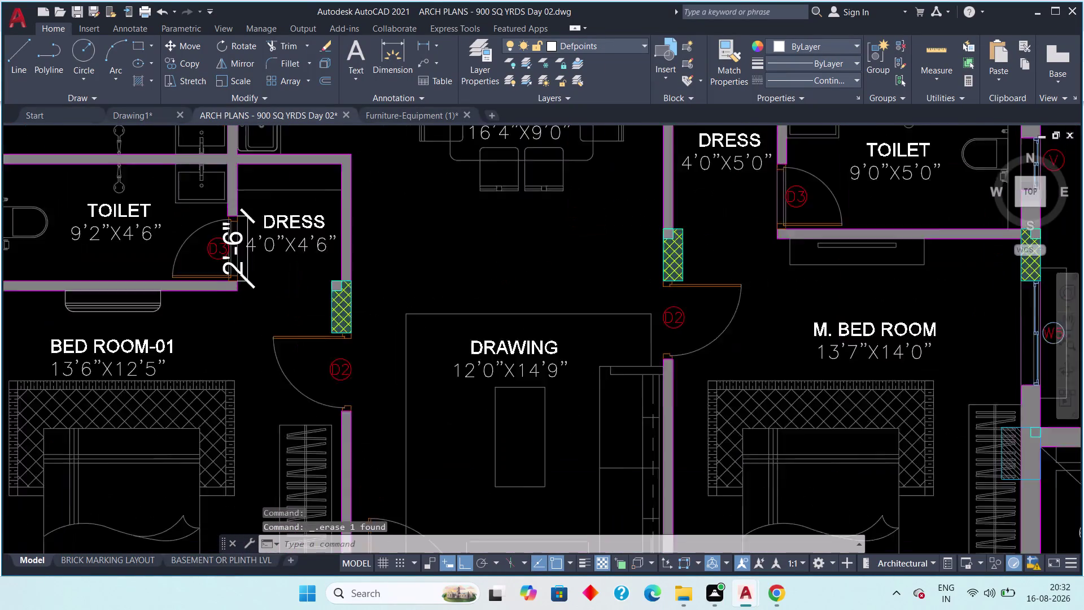
click(271, 310)
key(Delete)
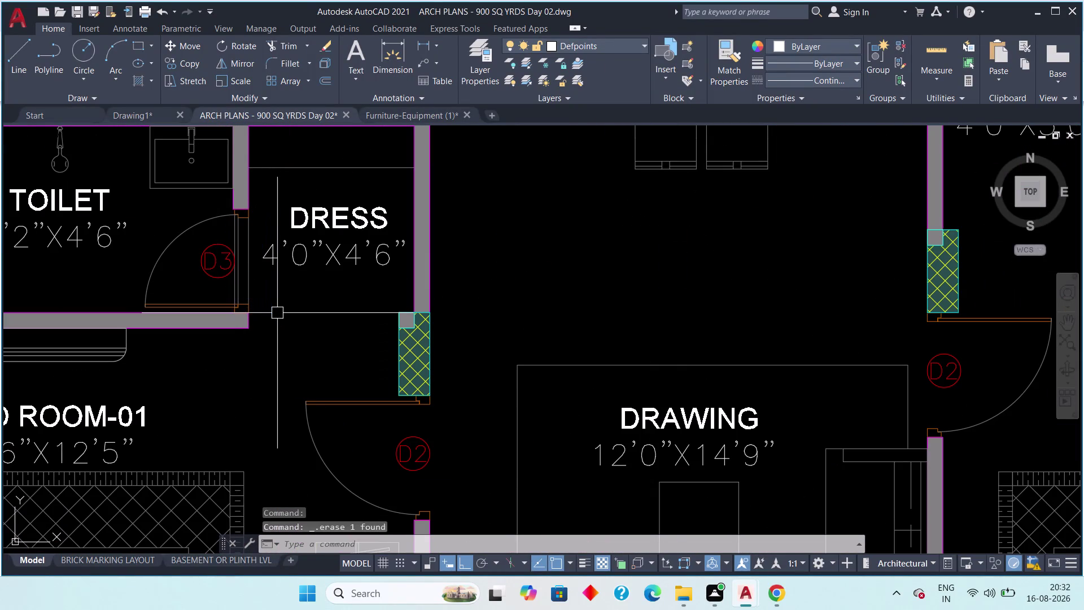
scroll(down, 3)
scroll(up, 3)
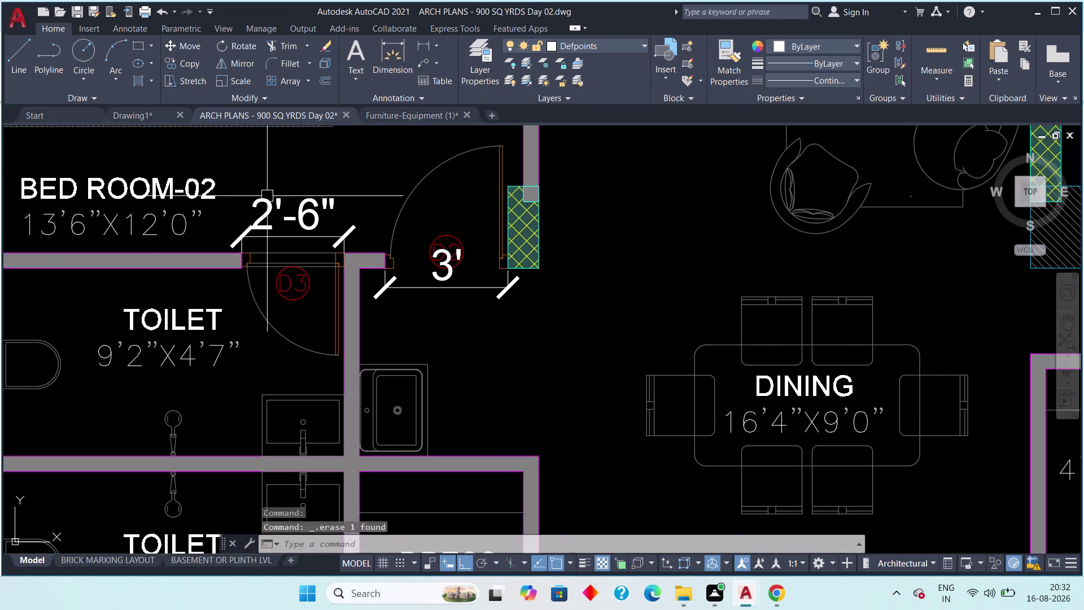
Erase the 2'-6" toilet door and neighbouring 3' door dimensions.
click(269, 199)
key(Delete)
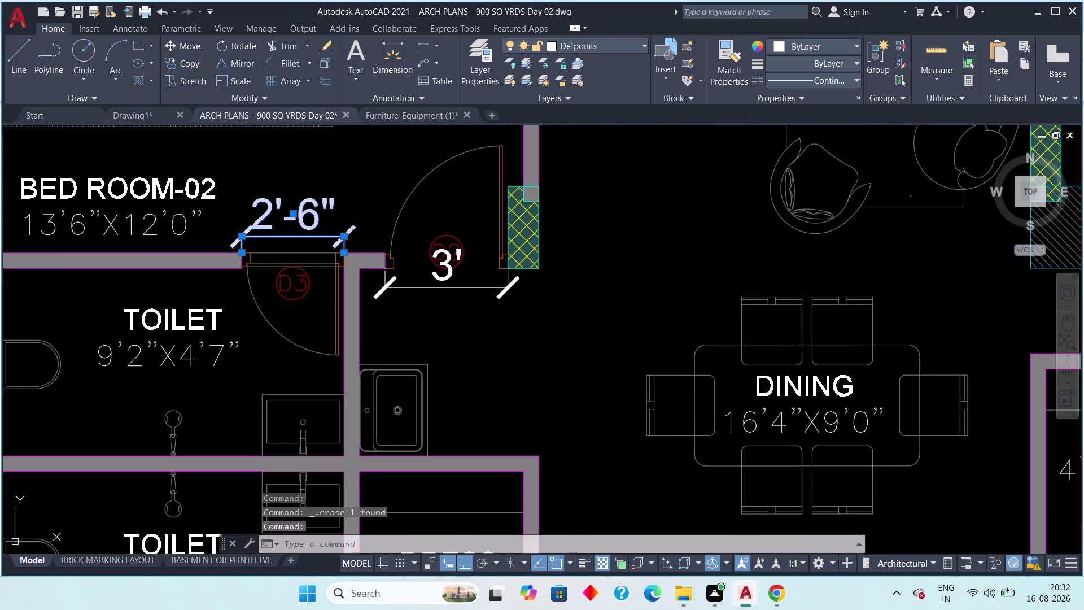
click(423, 292)
key(Delete)
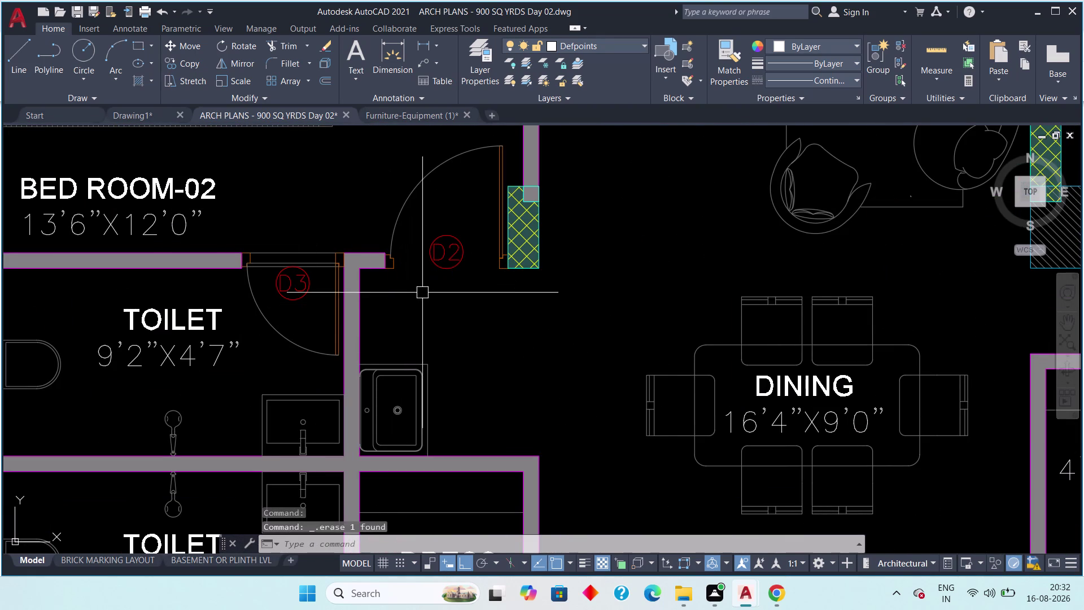
scroll(down, 3)
scroll(down, 3)
Review the master bedroom and drawing room areas of the floor plan.
middle_drag(447, 302, 438, 281)
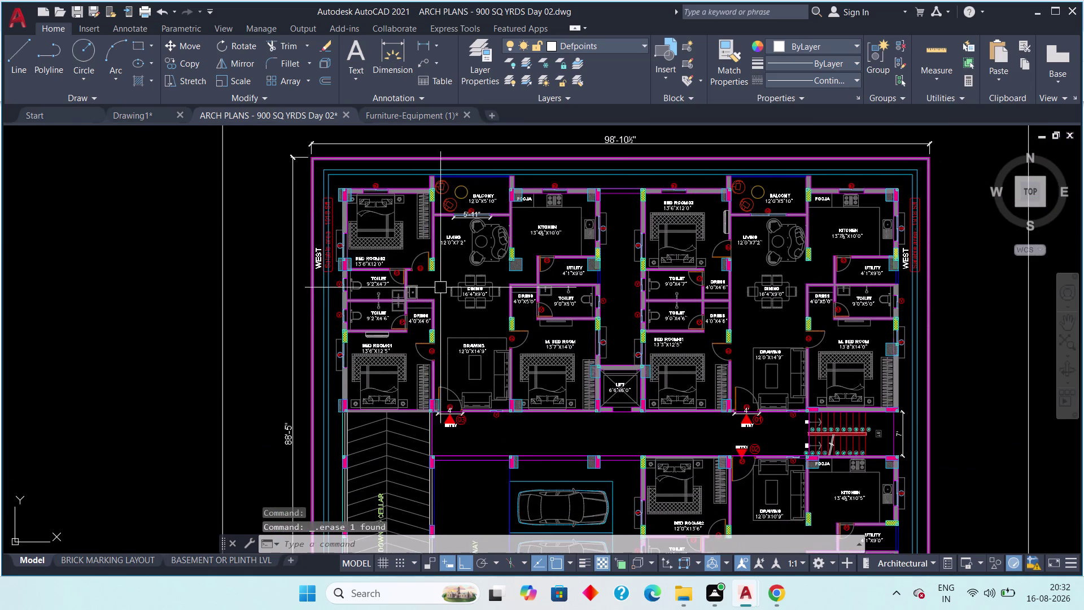
scroll(up, 3)
scroll(up, 3)
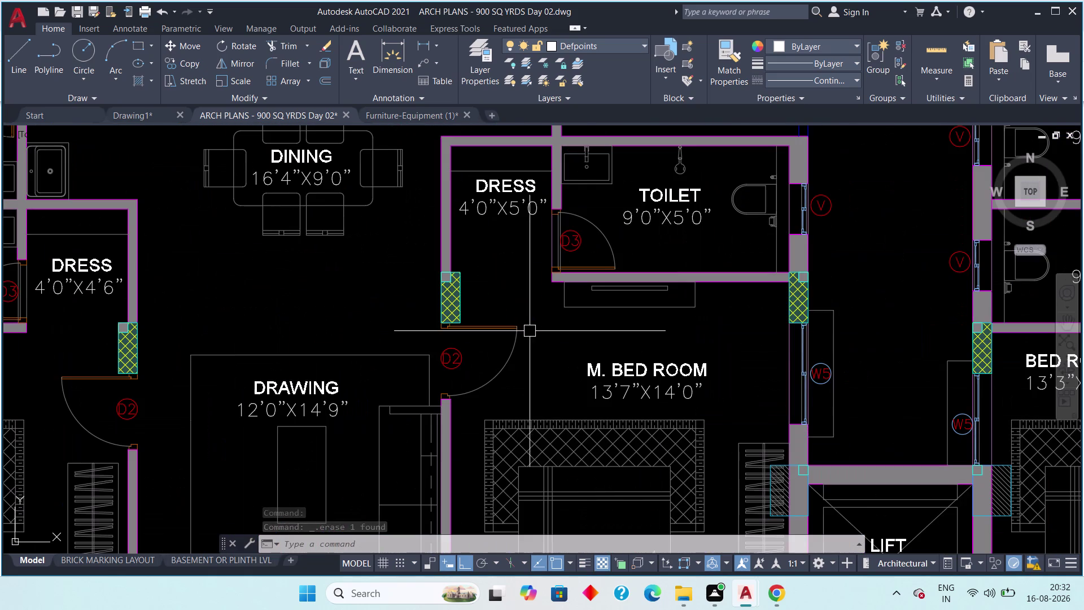
middle_drag(574, 354, 640, 315)
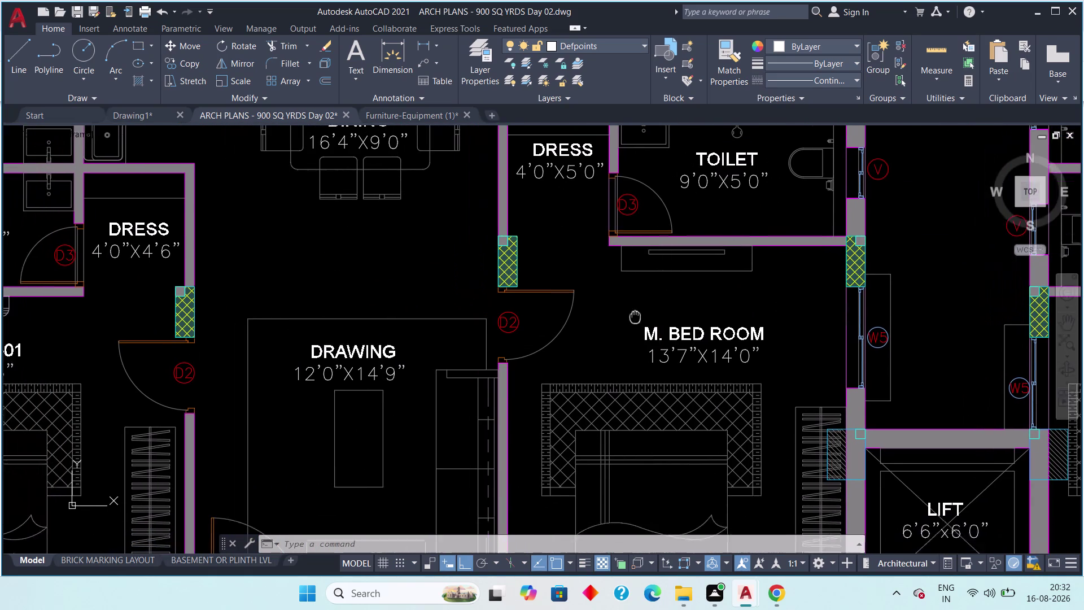
middle_drag(640, 315, 641, 313)
scroll(down, 3)
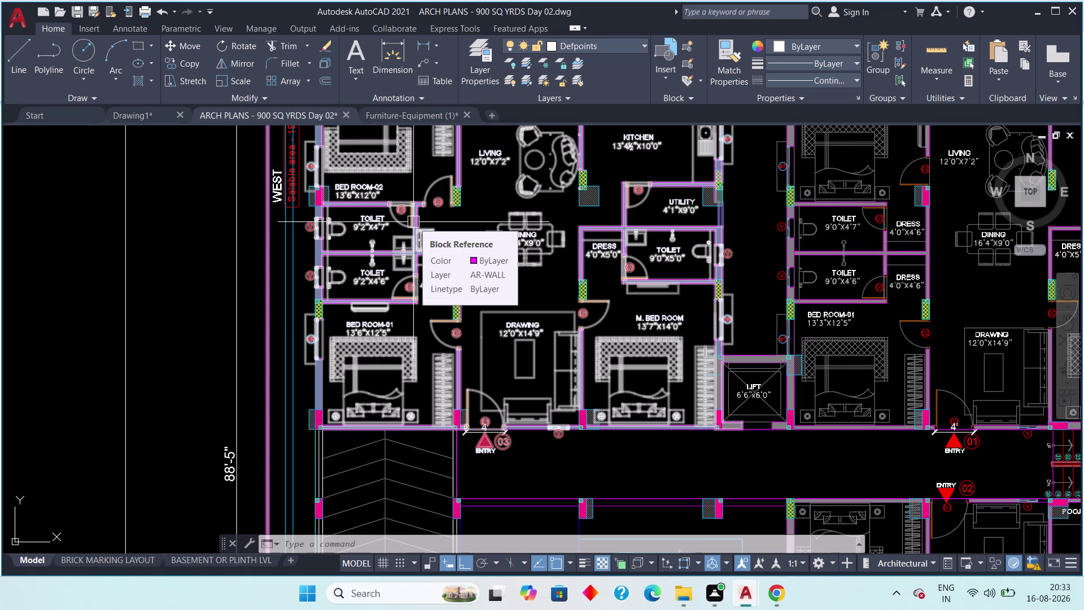
key(Escape)
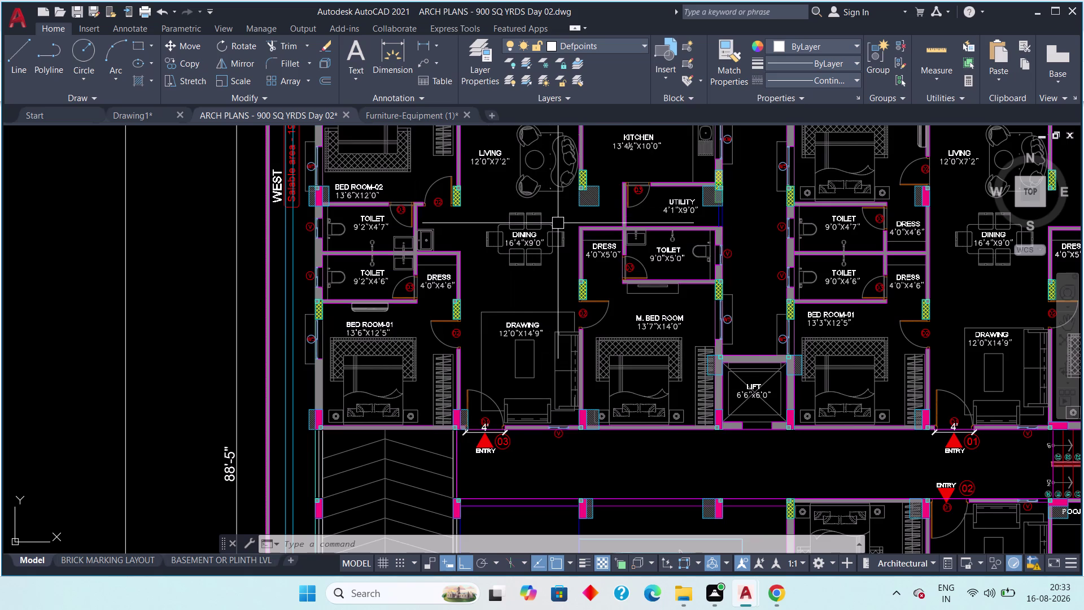
Pan over the upper flats, then switch to Furniture-Equipment (1).
scroll(up, 3)
scroll(up, 3)
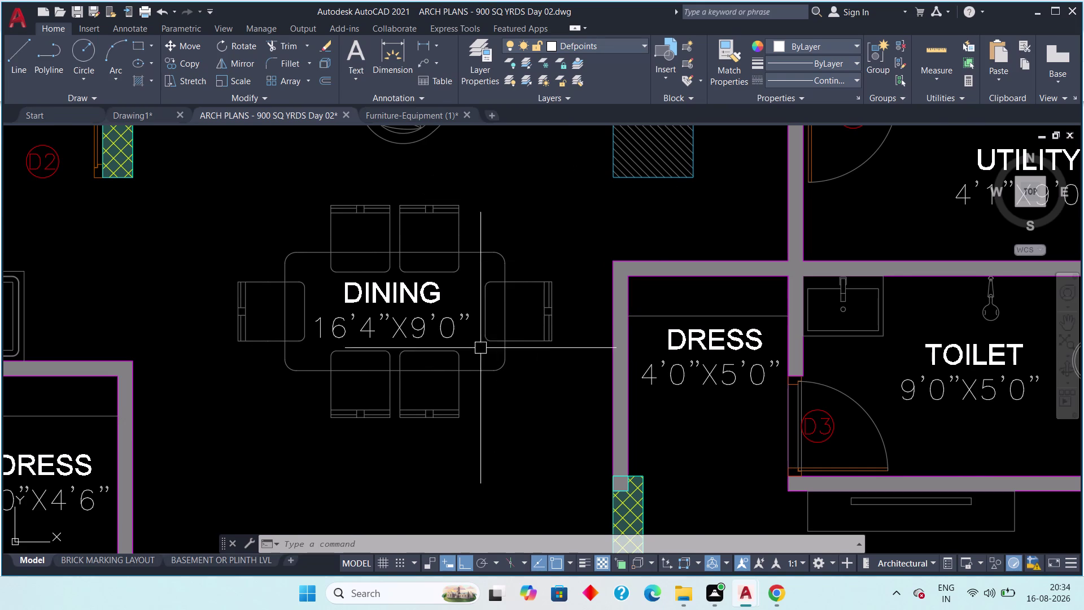
scroll(down, 3)
middle_drag(488, 350, 458, 350)
scroll(down, 3)
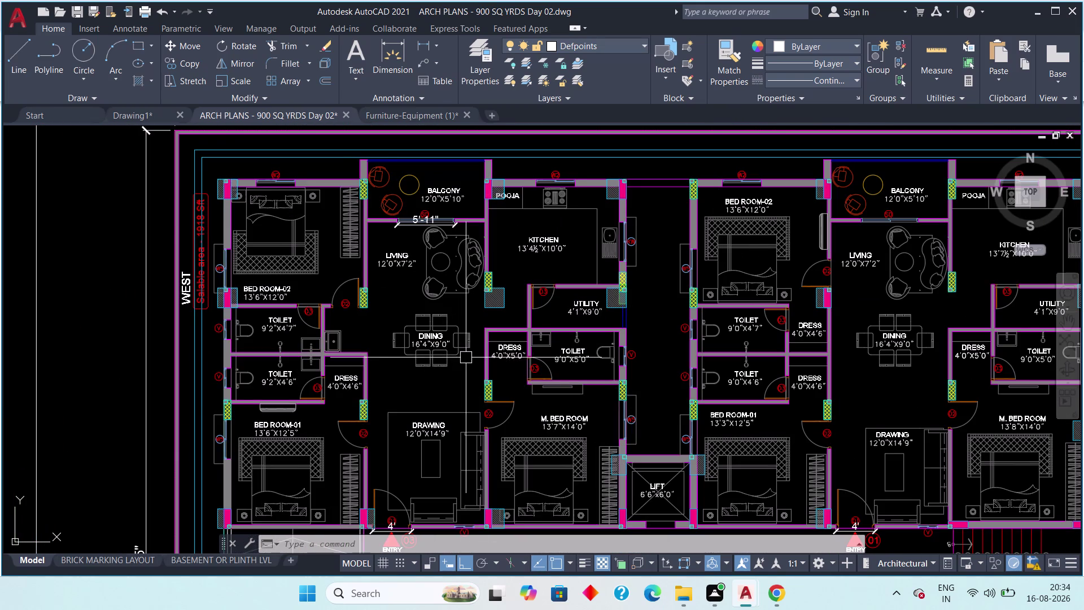
middle_drag(455, 338, 424, 299)
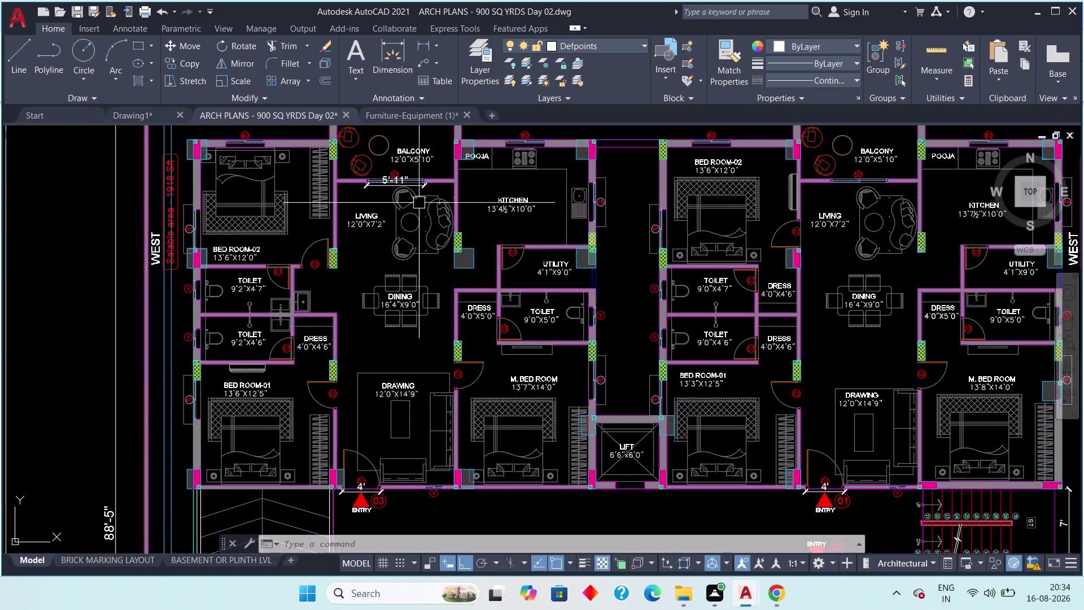
click(407, 114)
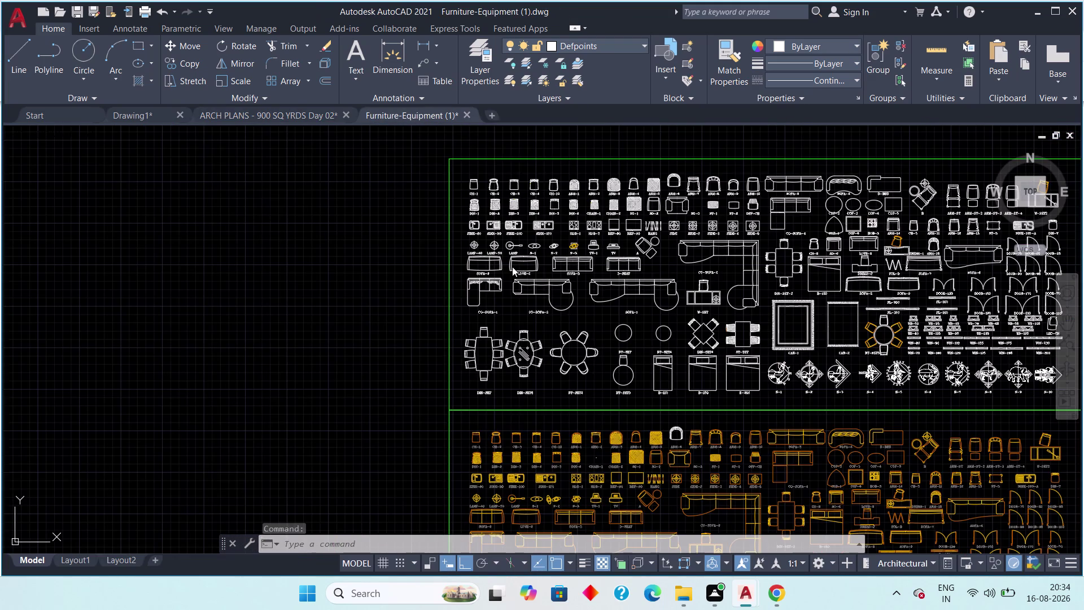
Pan and zoom the furniture library to the dining sets.
middle_drag(669, 343, 541, 319)
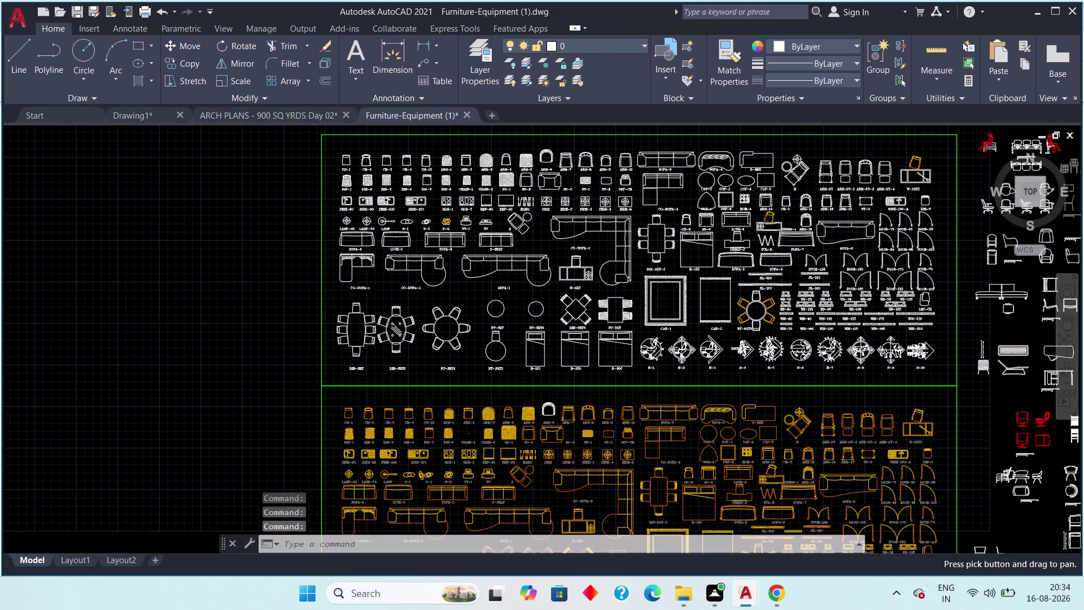
scroll(up, 3)
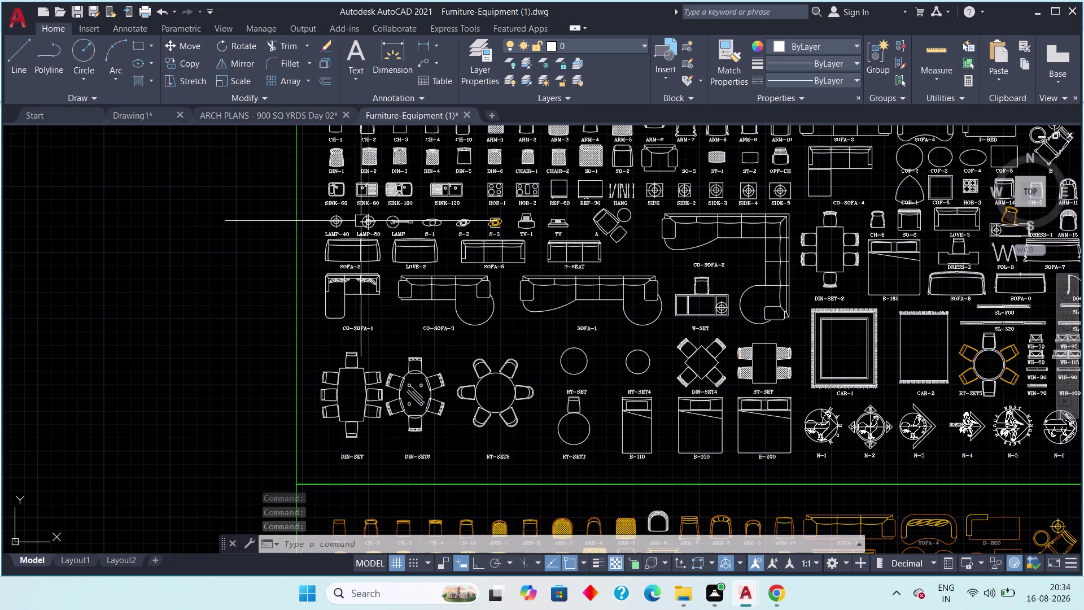
scroll(down, 3)
middle_drag(628, 274, 450, 251)
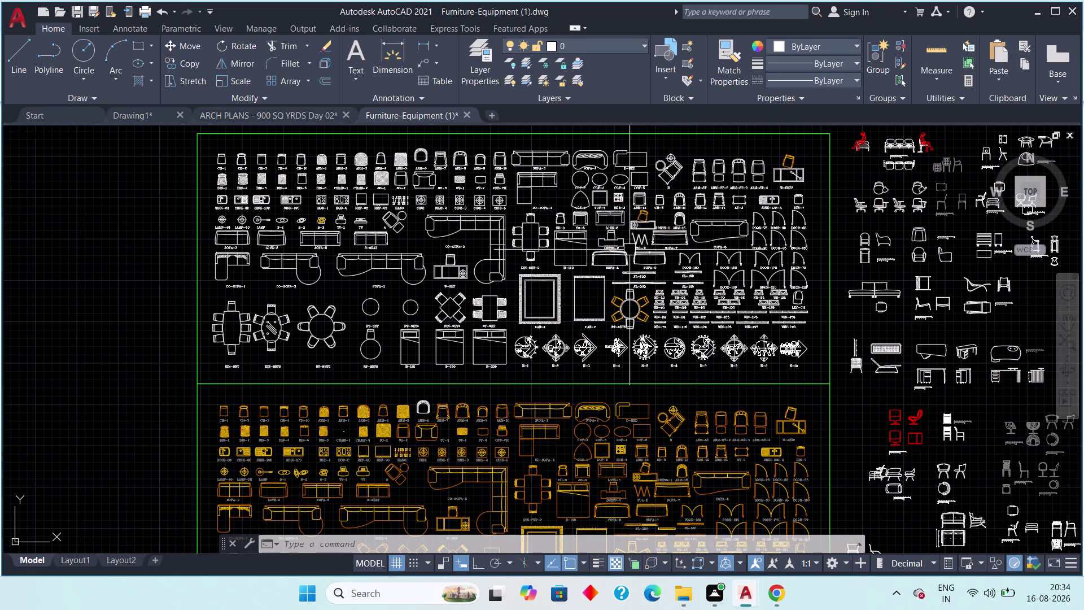
scroll(up, 3)
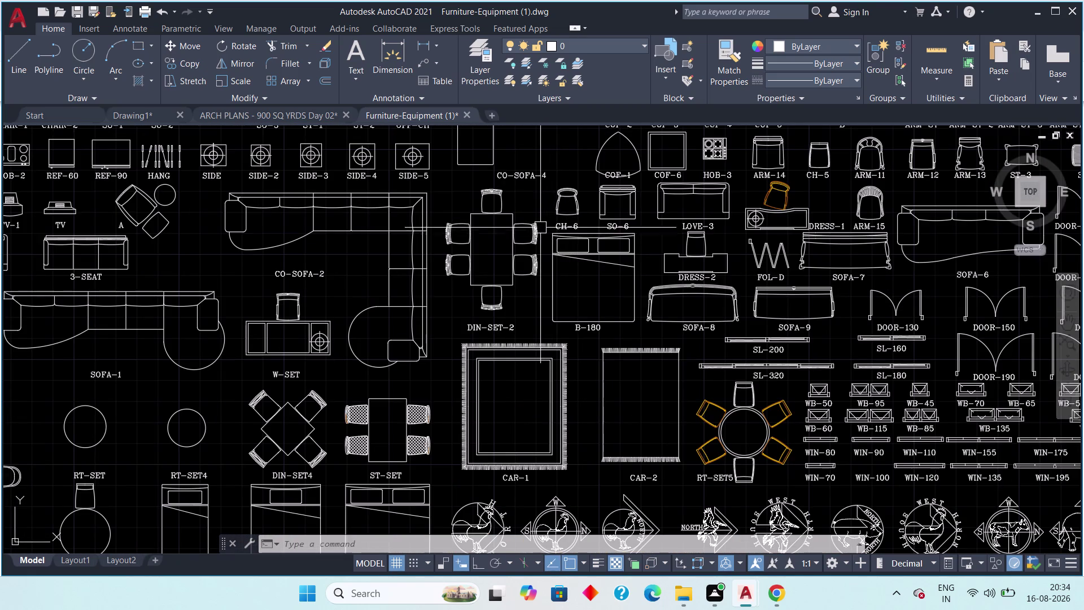
scroll(up, 3)
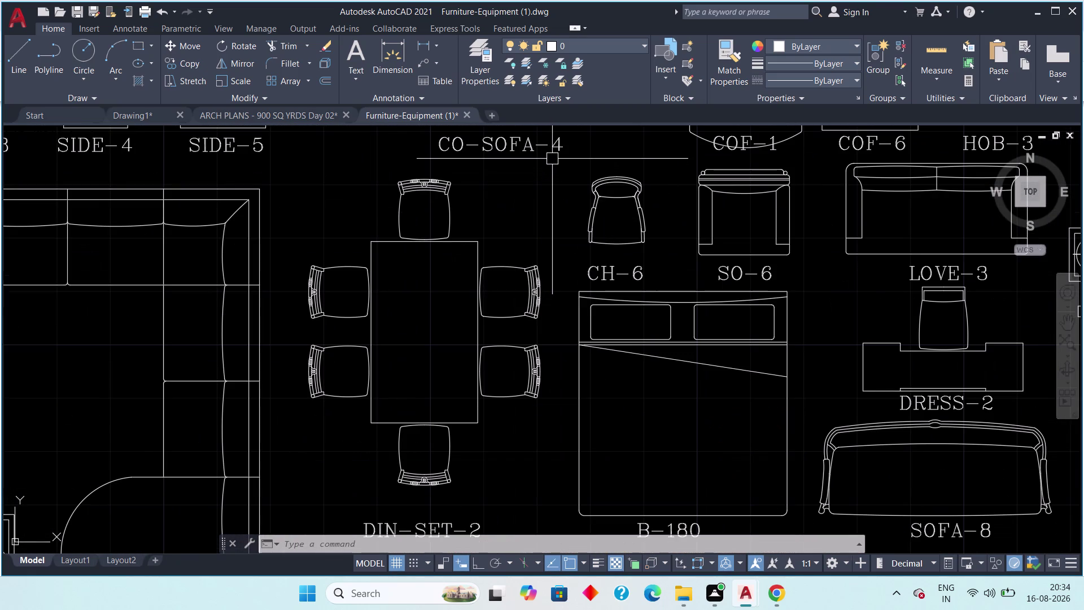
Crossing-select the six-seat DIN-SET-2 dining set and copy it with Ctrl+C.
drag(553, 158, 551, 164)
middle_drag(418, 434, 469, 381)
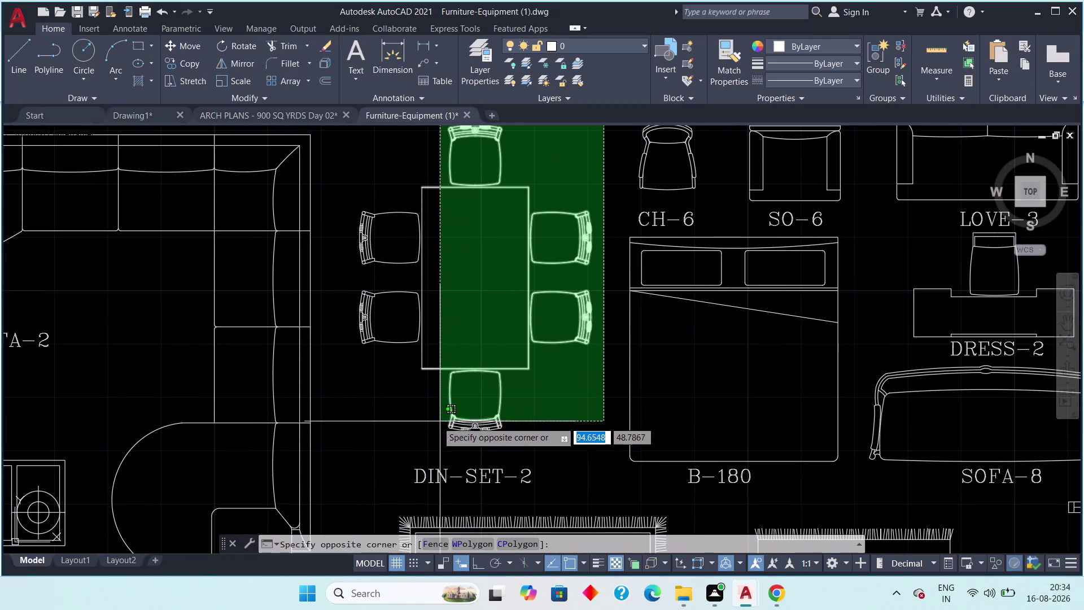
click(346, 443)
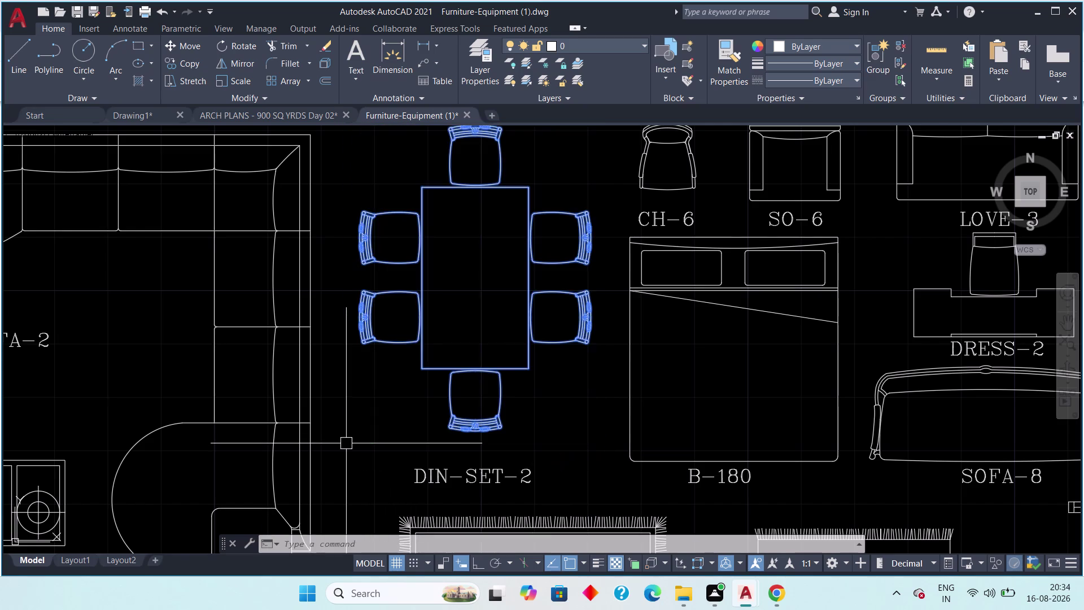
scroll(down, 3)
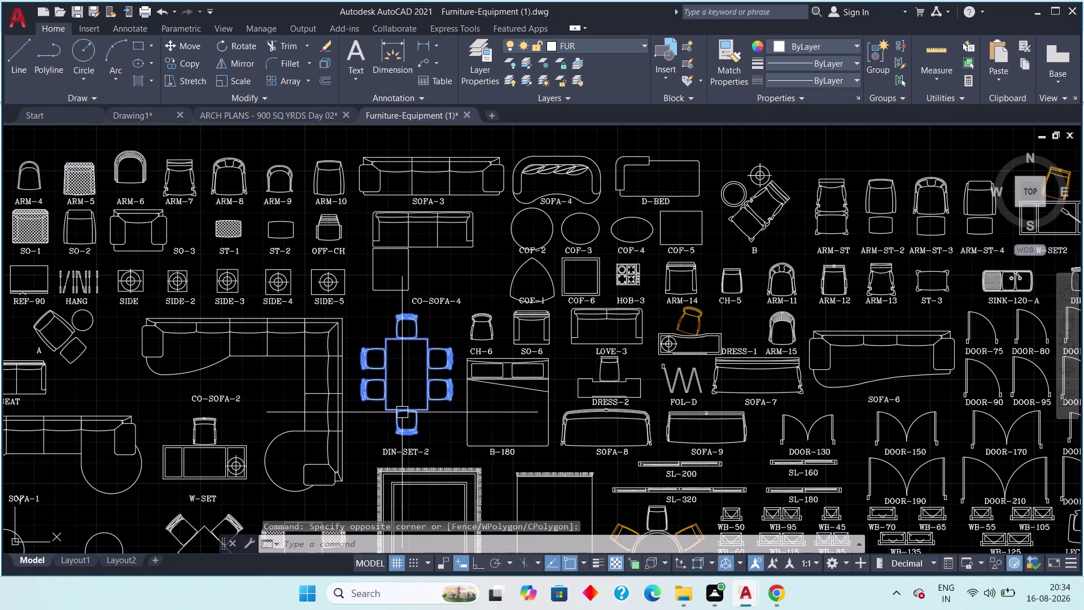
key(ctrl+c)
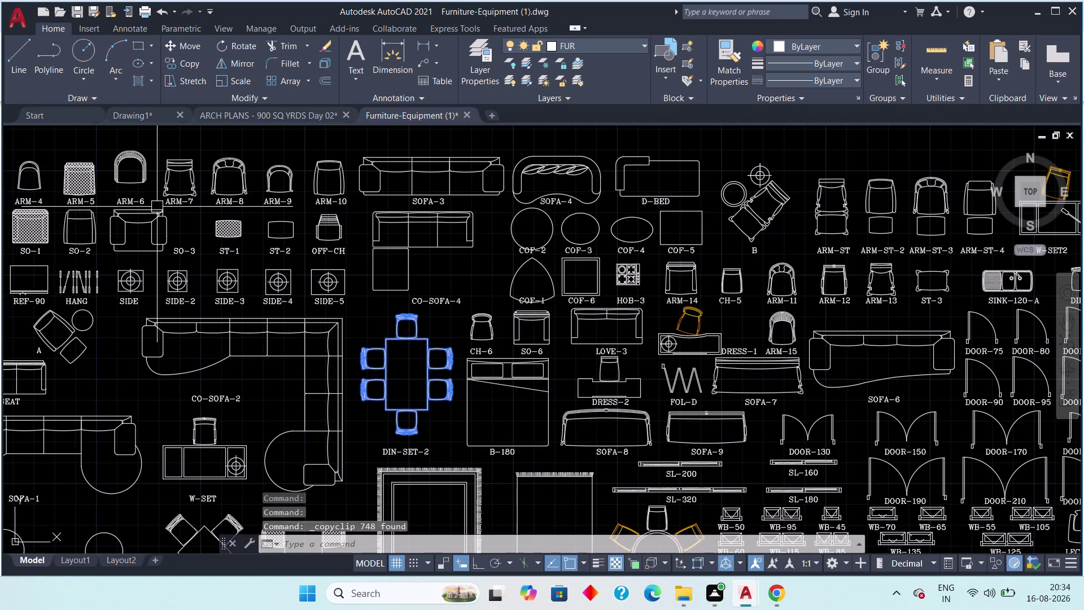
key(Escape)
Paste the copied dining set into Drawing1 beside the floor plan.
click(139, 120)
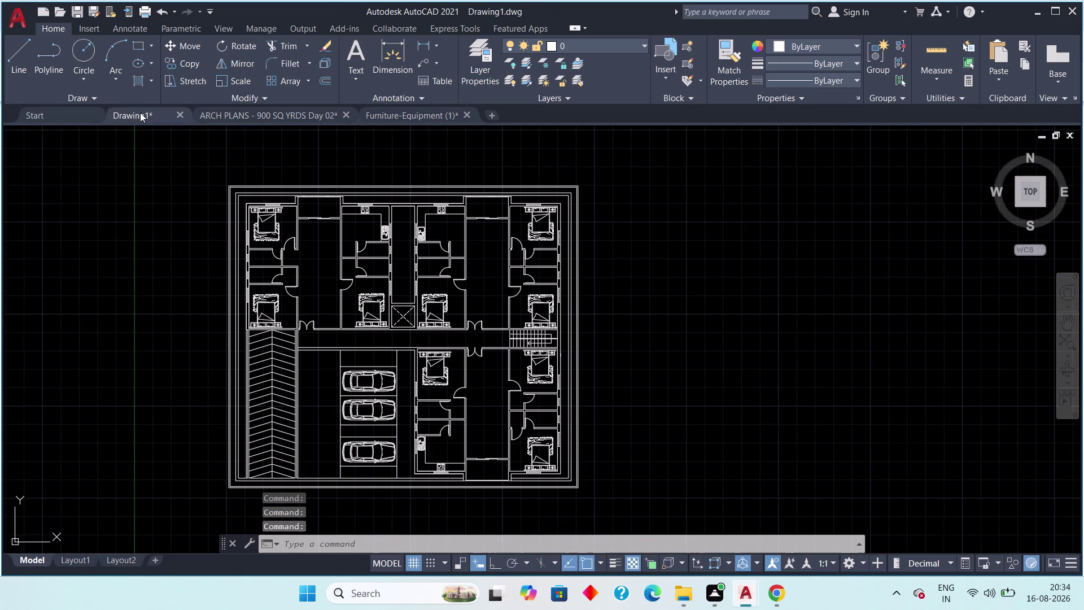
middle_drag(117, 217, 173, 212)
scroll(up, 3)
middle_drag(171, 236, 183, 241)
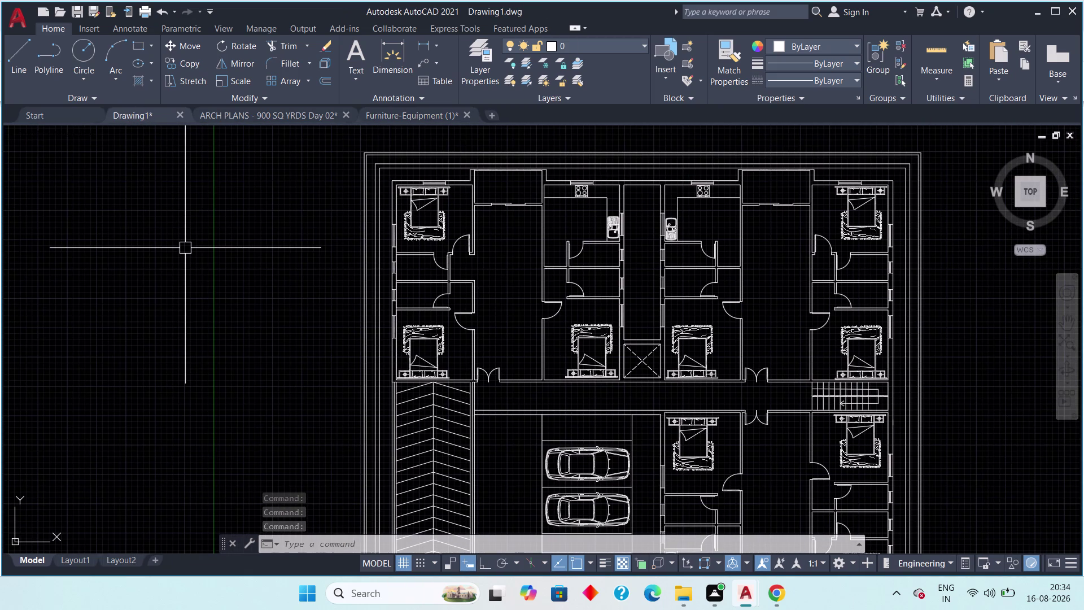
key(ctrl+v)
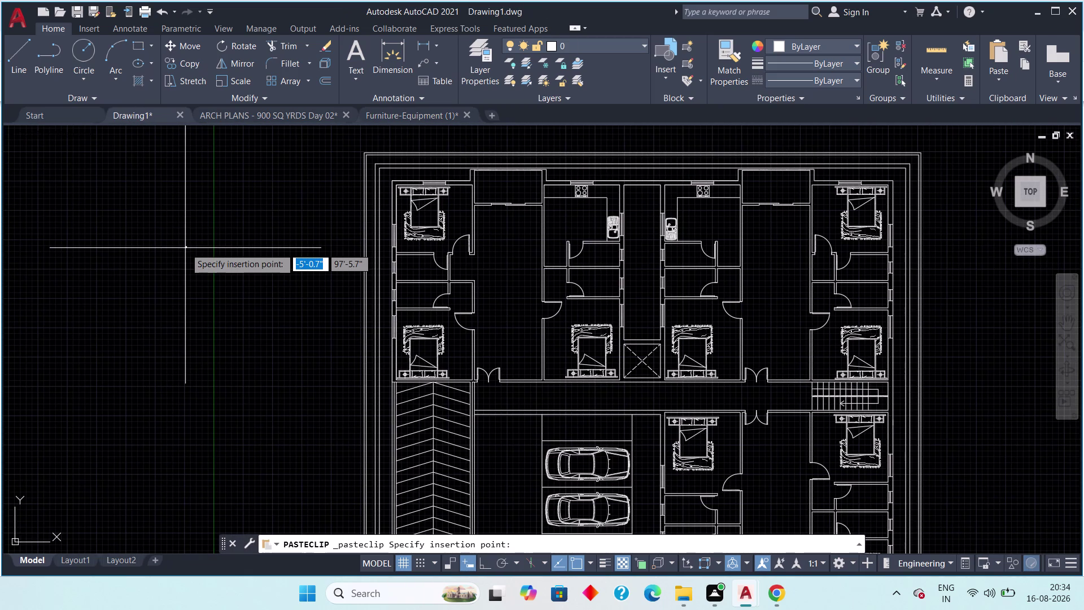
click(186, 248)
Zoom to the pasted dining set and window-select its table and chairs.
scroll(up, 3)
middle_drag(199, 251, 269, 267)
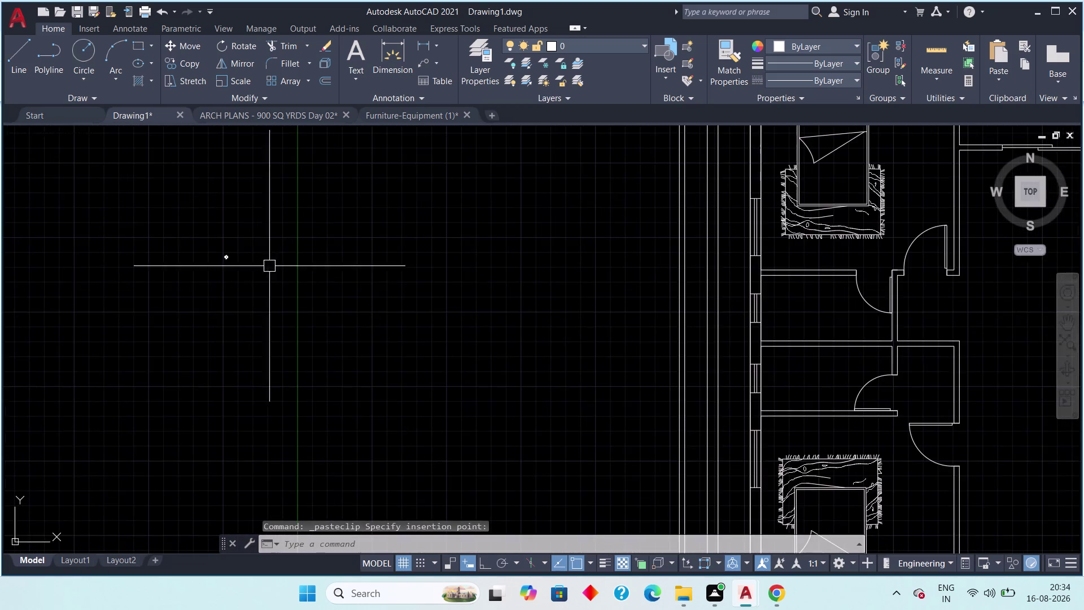
scroll(up, 3)
scroll(up, 3)
middle_drag(240, 302, 313, 280)
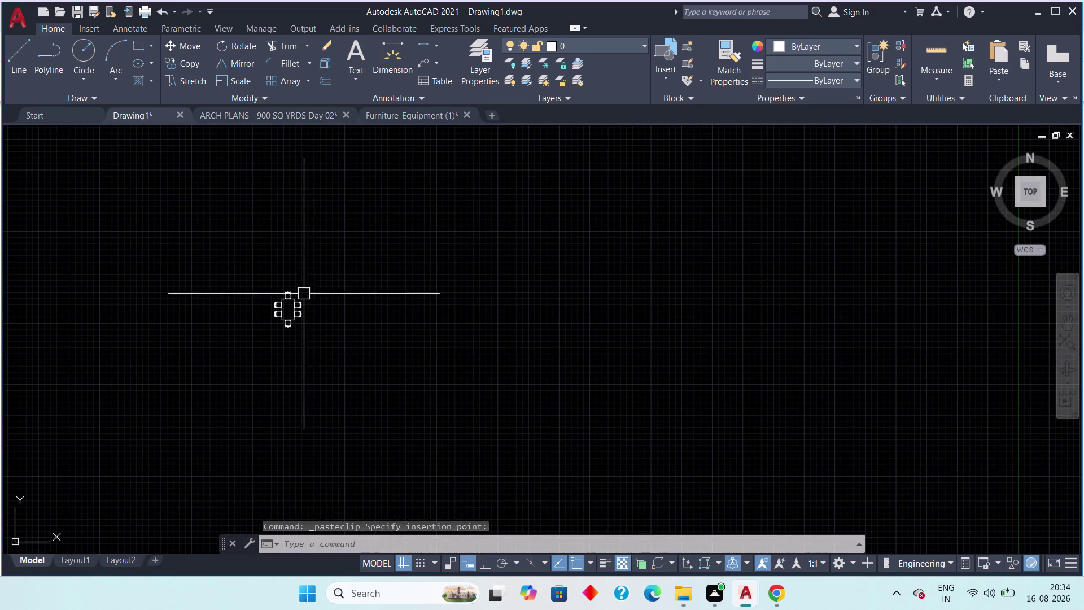
key(Escape)
scroll(up, 3)
middle_drag(311, 295, 406, 220)
drag(429, 225, 316, 311)
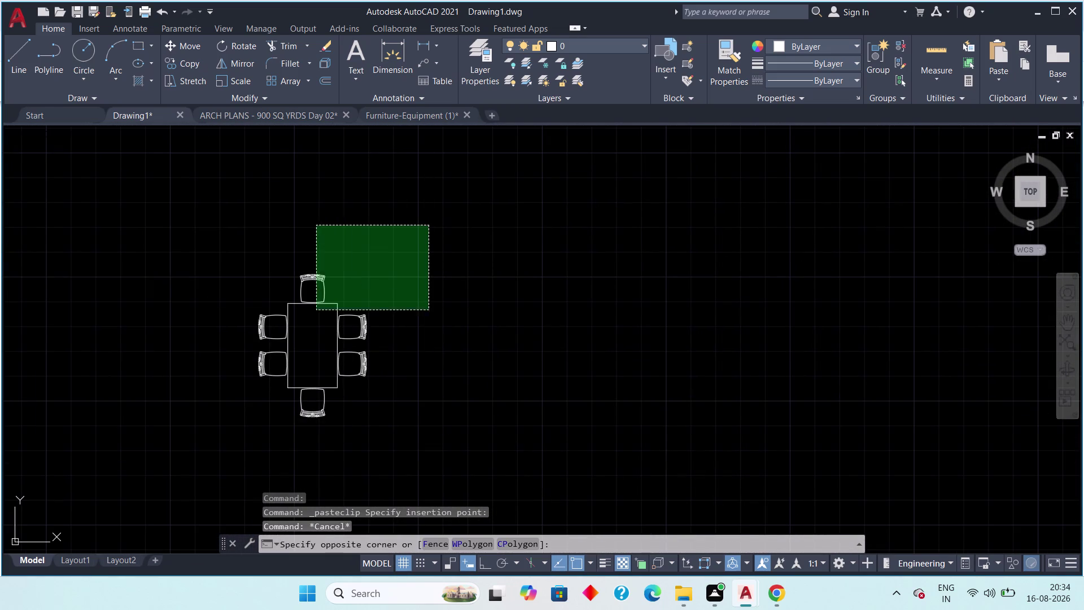
click(217, 429)
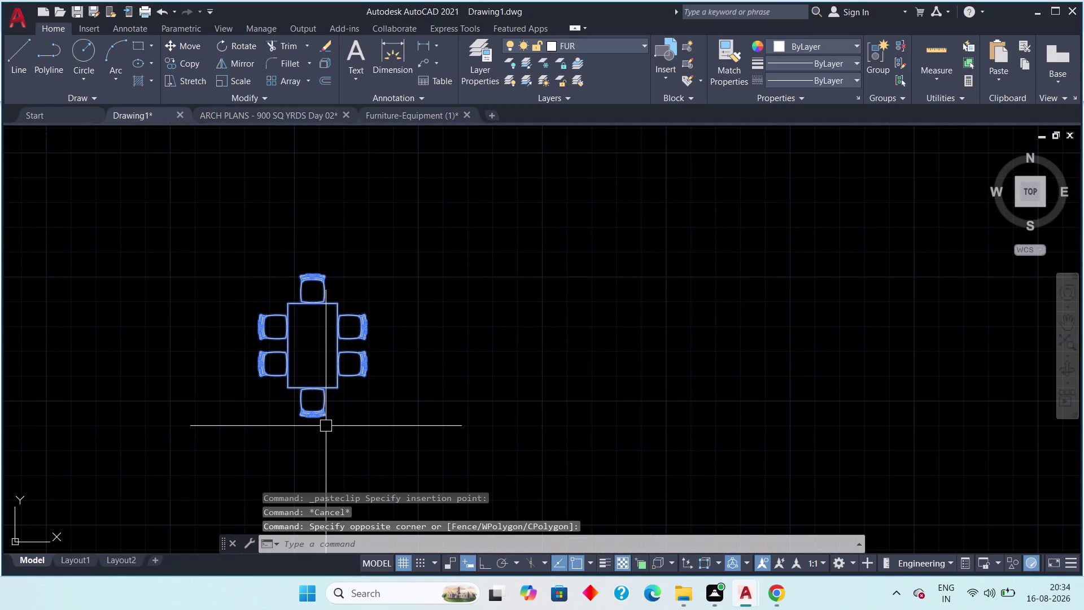
Resize the selected dining set with the SC command.
text(s)
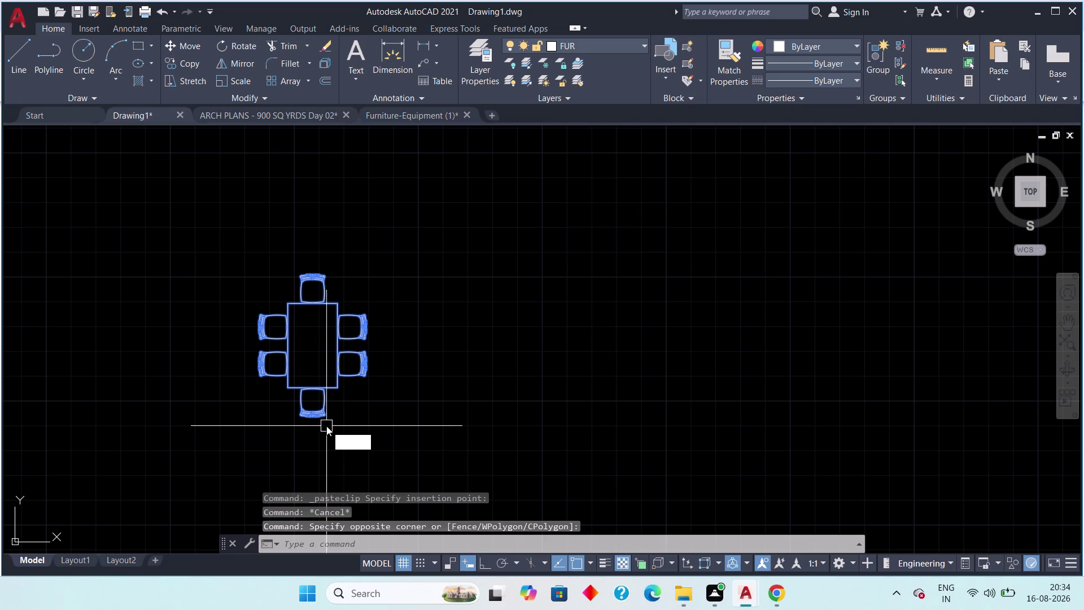
text(c)
key(space)
drag(328, 412, 335, 423)
scroll(down, 3)
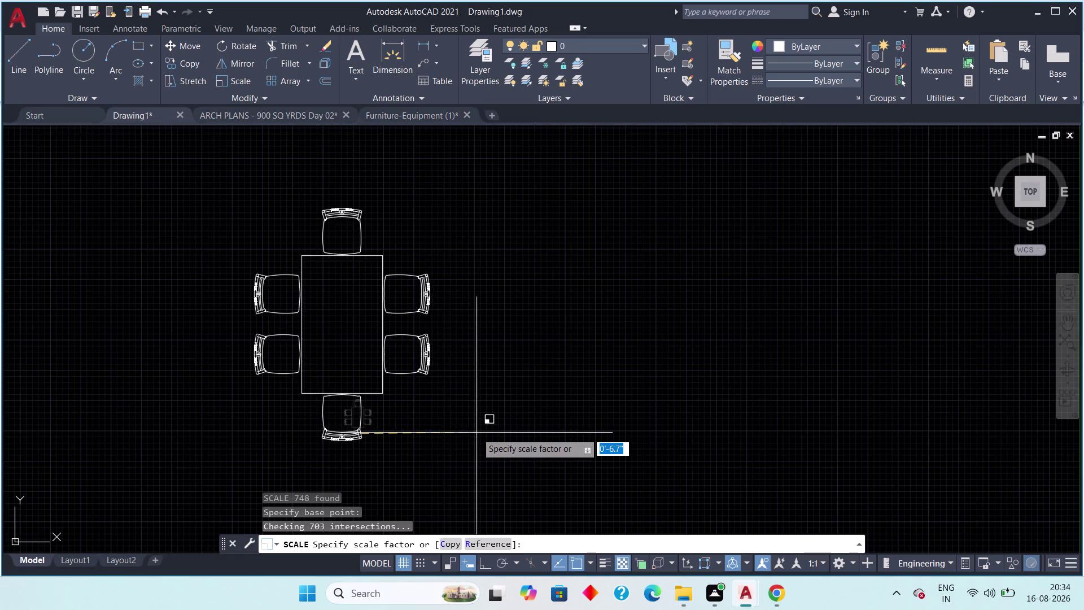
scroll(down, 3)
scroll(down, 3)
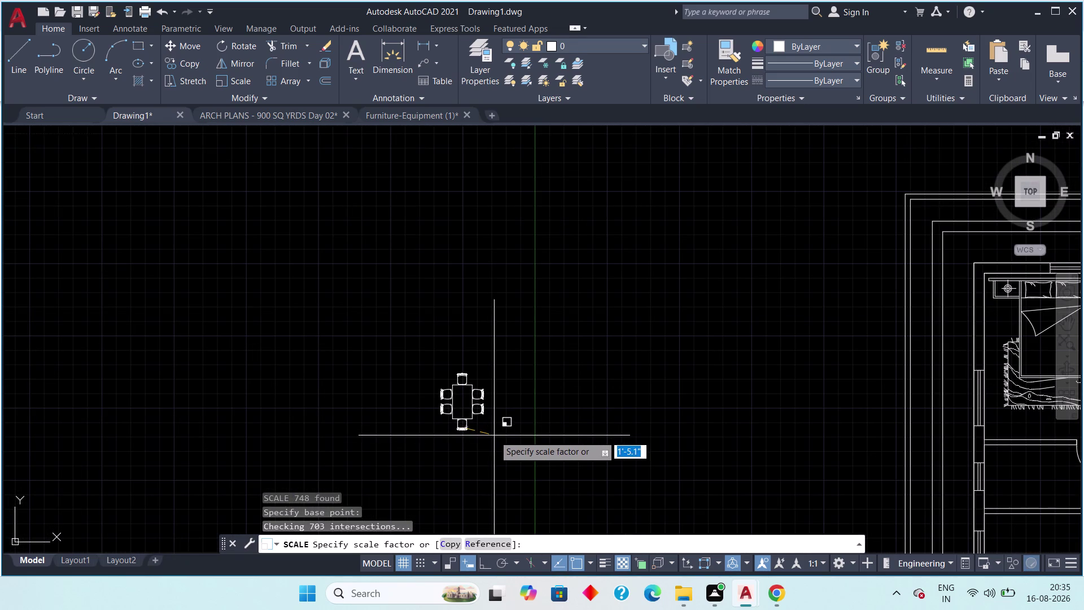
click(493, 434)
key(Escape)
key(Escape)
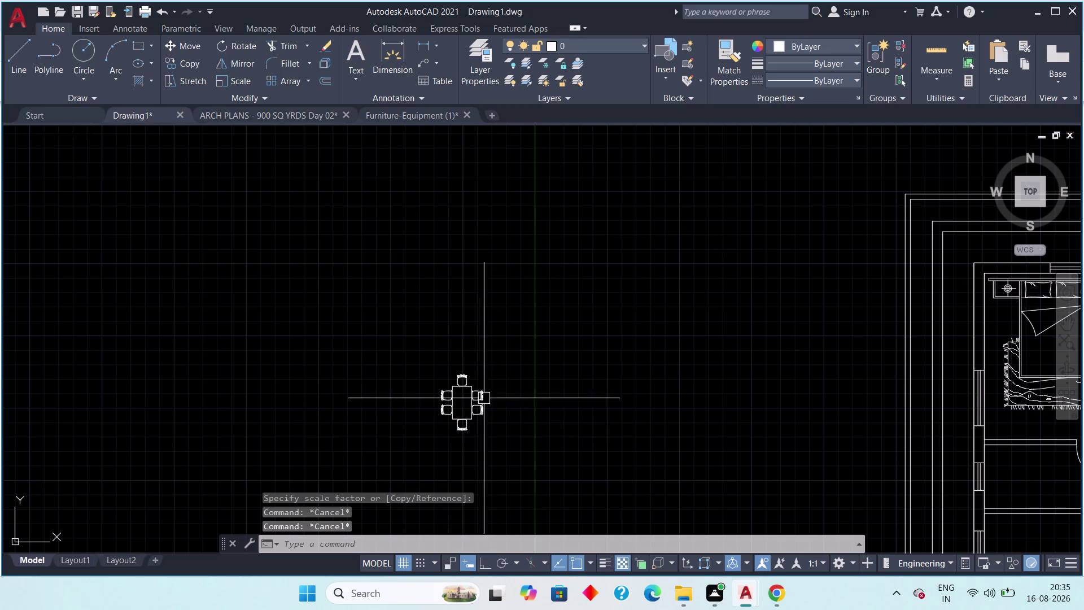
Move the dining set into a flat's dining room, then view the ARCH PLANS reference.
drag(501, 361, 491, 372)
click(417, 441)
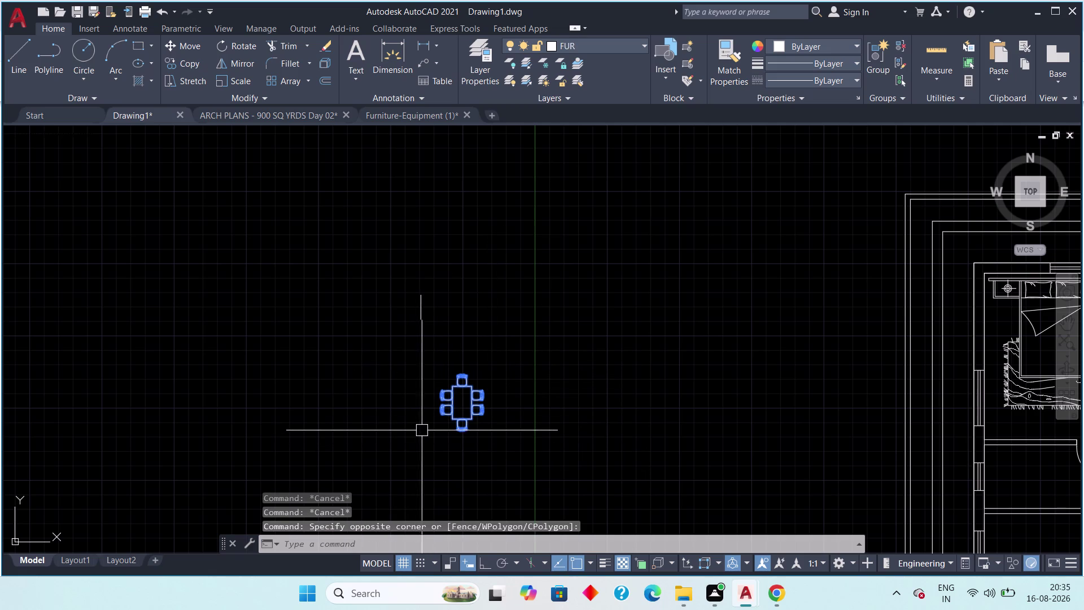
key(m)
key(space)
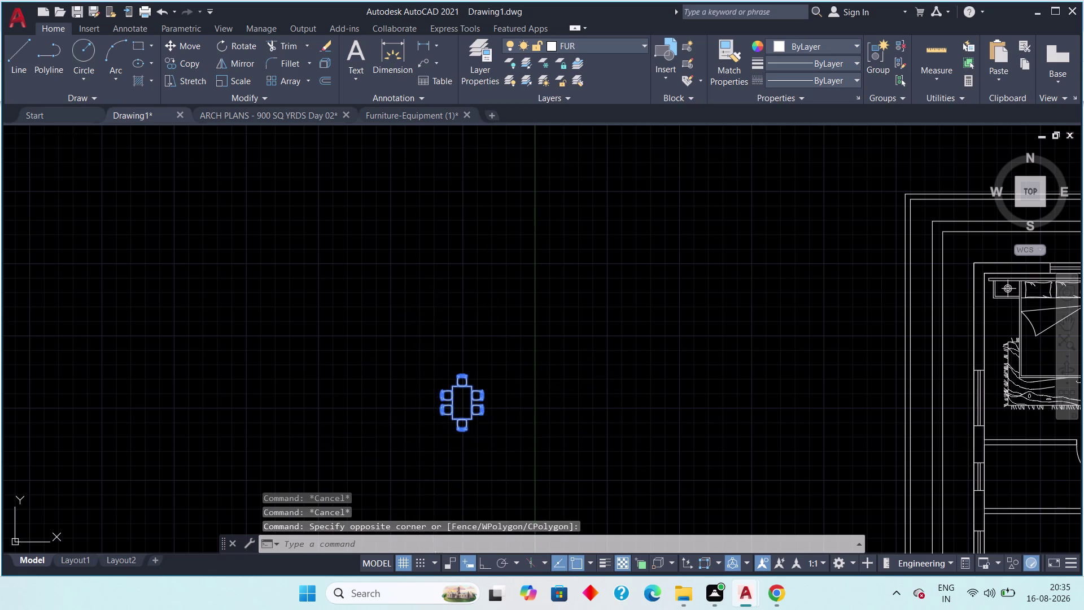
drag(456, 412, 502, 419)
scroll(down, 3)
middle_drag(604, 409, 516, 385)
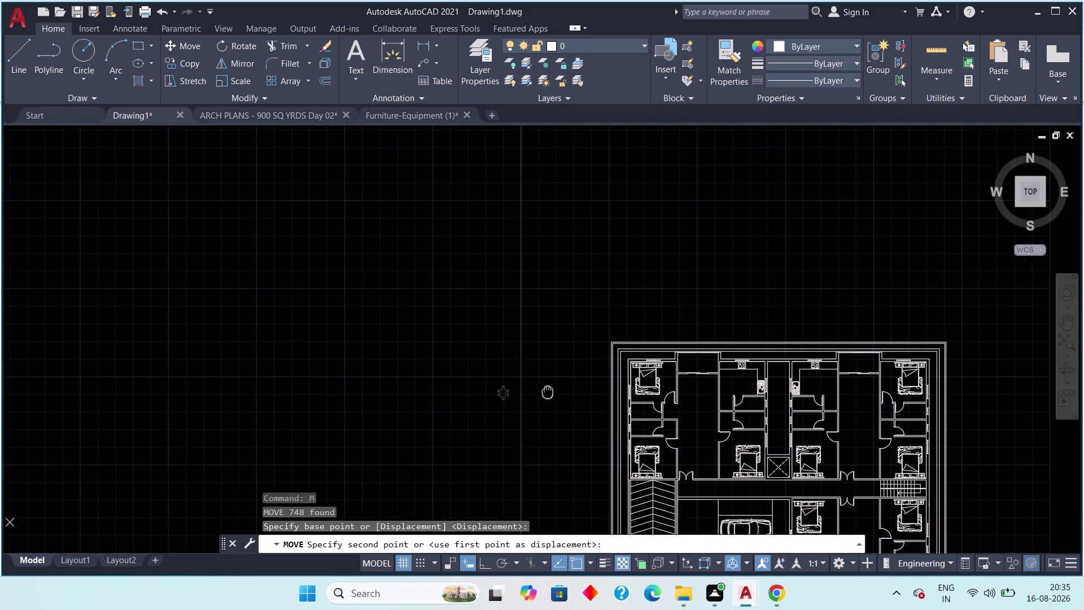
middle_drag(517, 384, 473, 374)
scroll(up, 3)
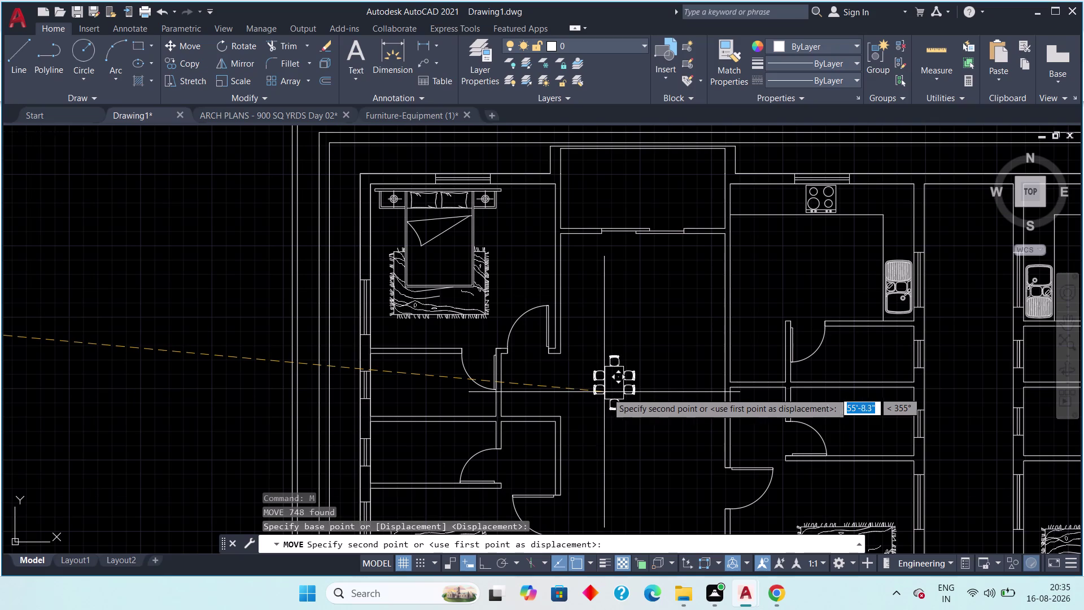
click(630, 396)
key(Escape)
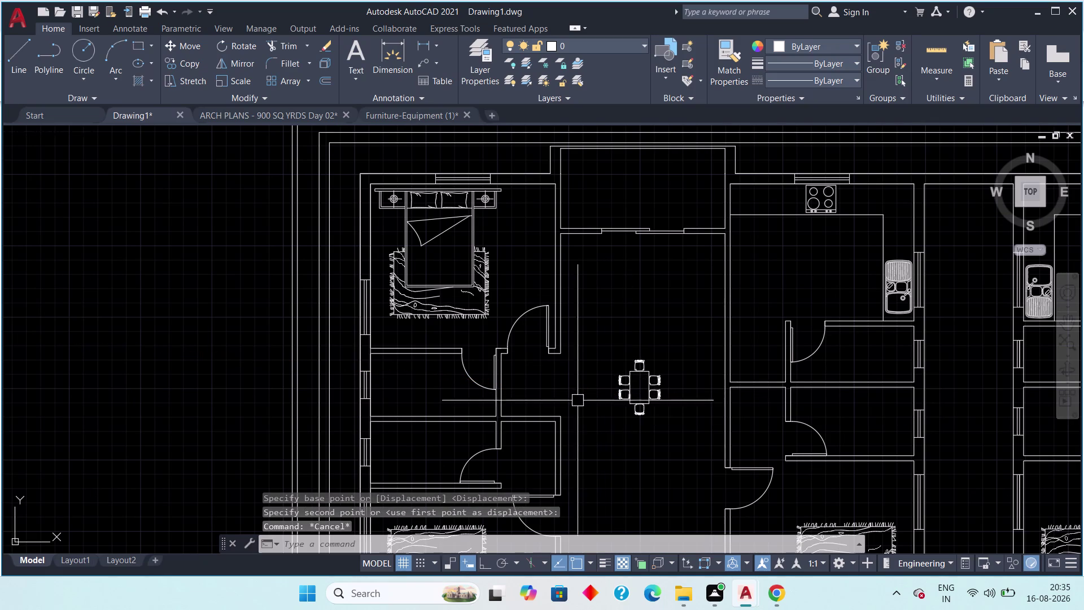
click(264, 112)
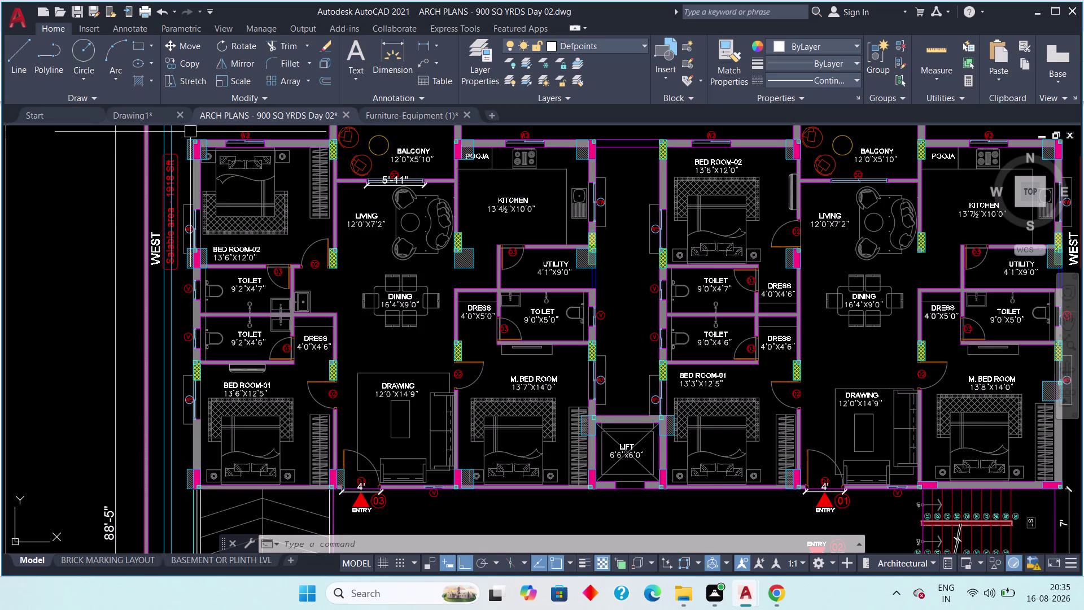
click(136, 116)
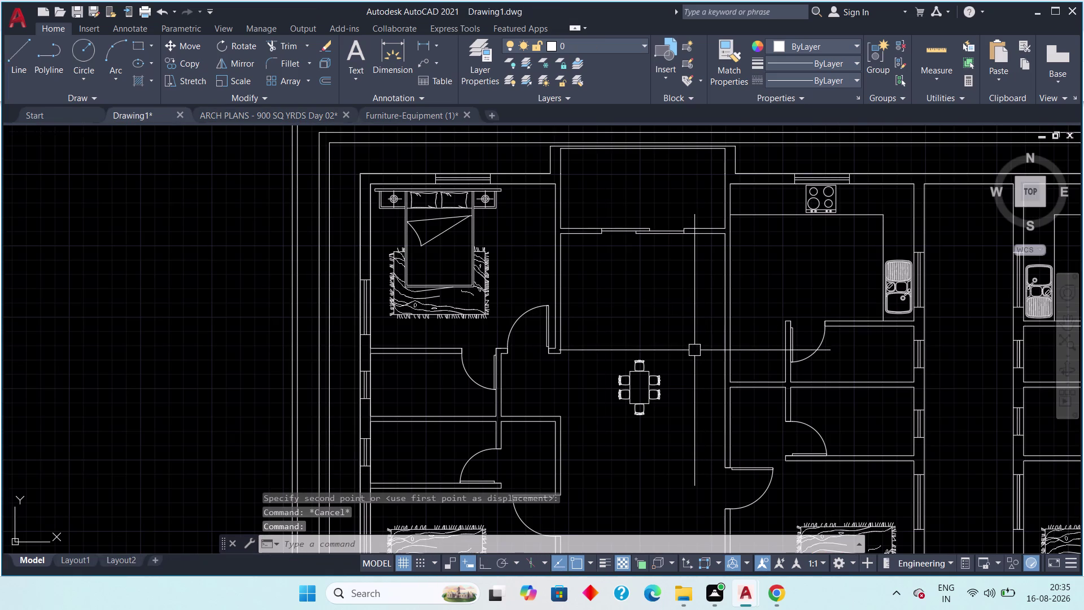
Select the dining set and scale it up from a base point with SC.
scroll(up, 3)
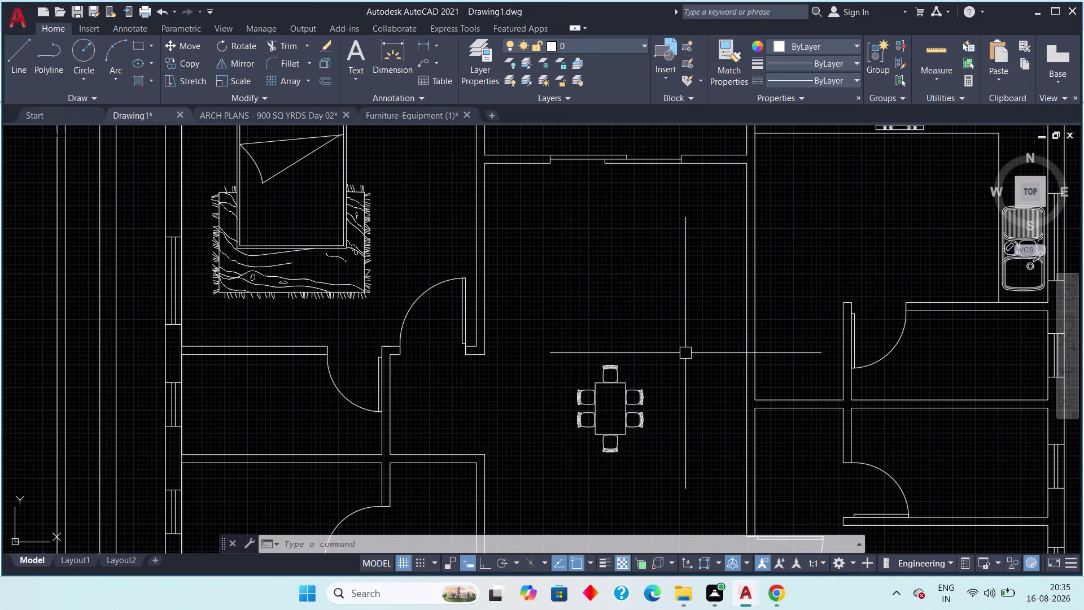
middle_drag(679, 352, 692, 294)
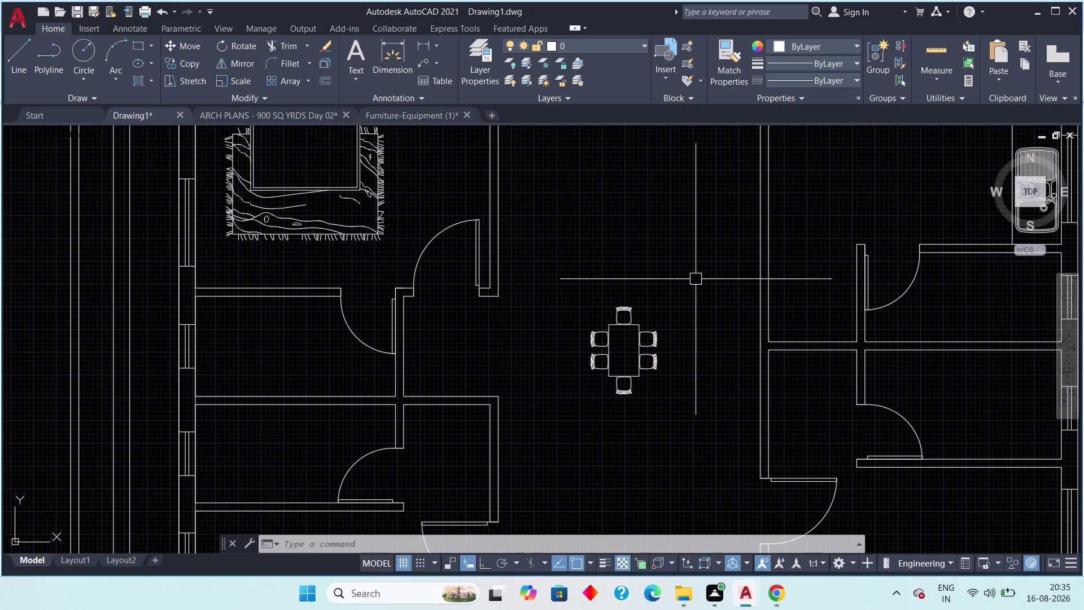
drag(695, 274, 680, 294)
click(556, 419)
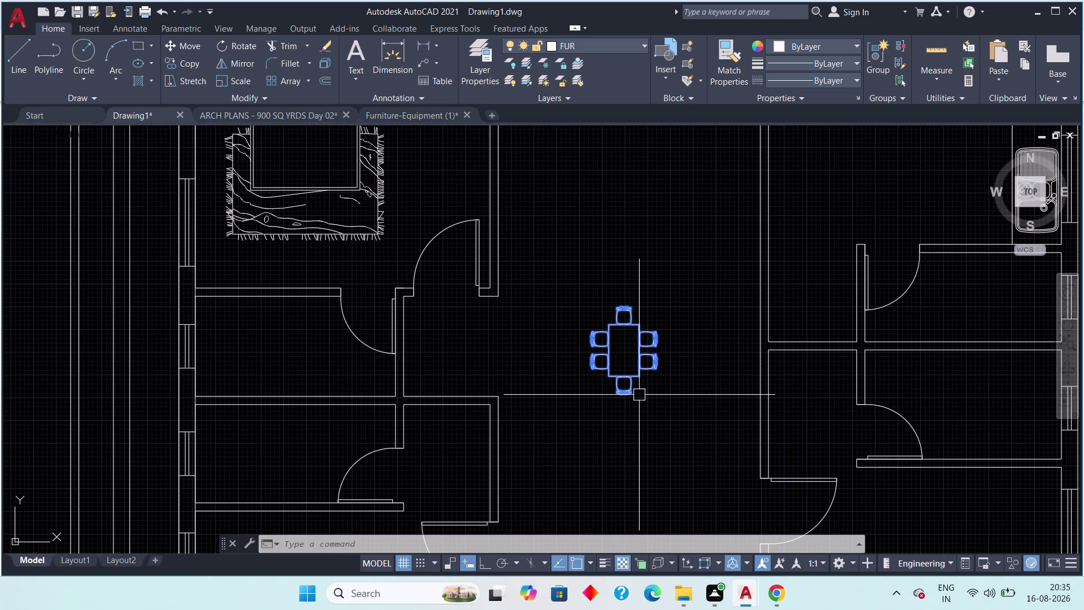
text(sc)
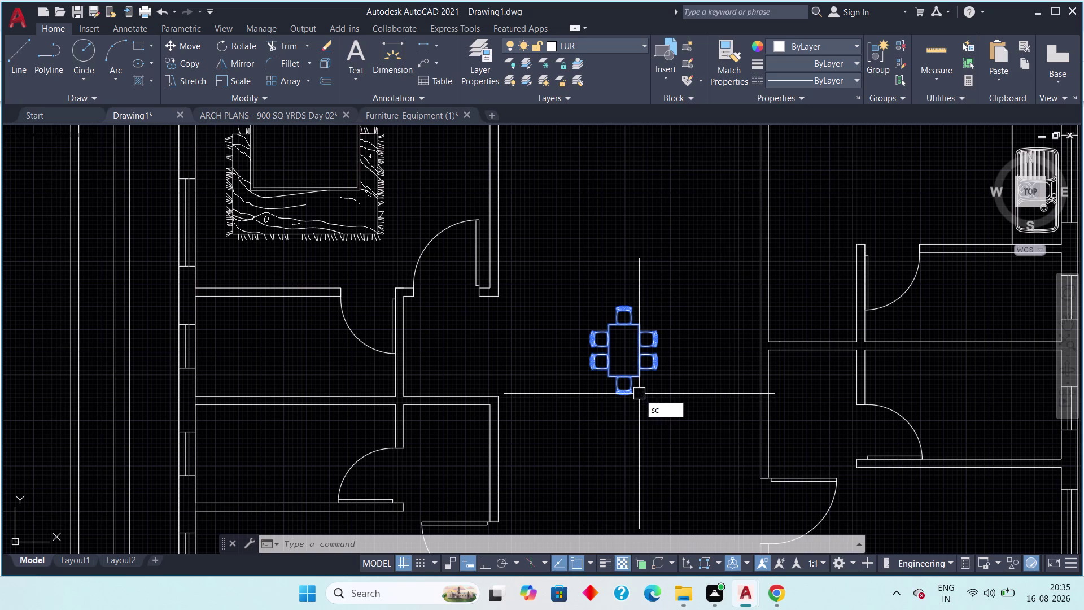
key(space)
scroll(up, 3)
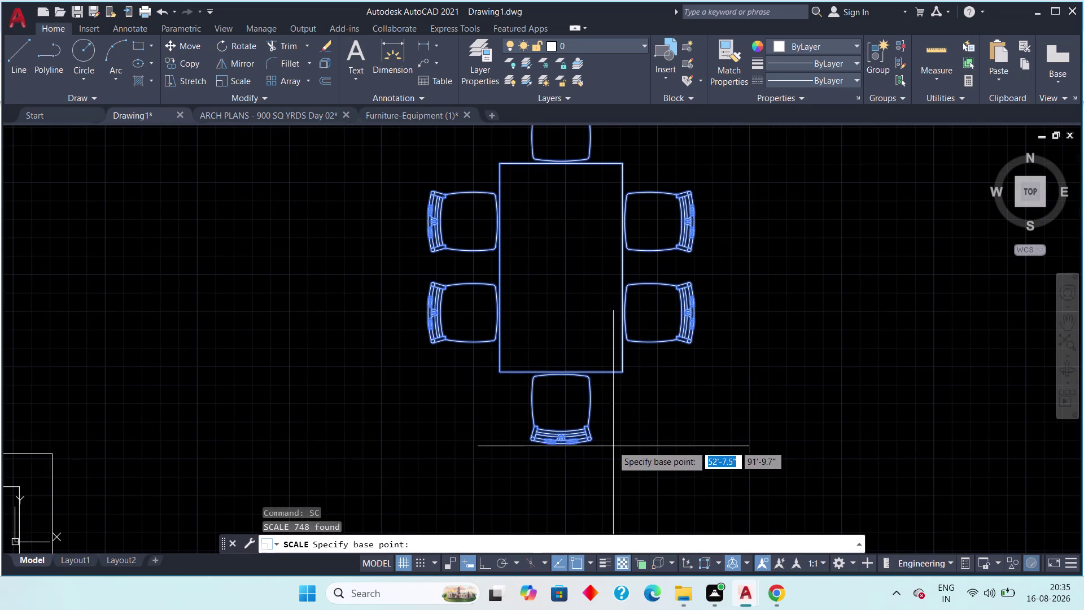
click(591, 447)
scroll(down, 3)
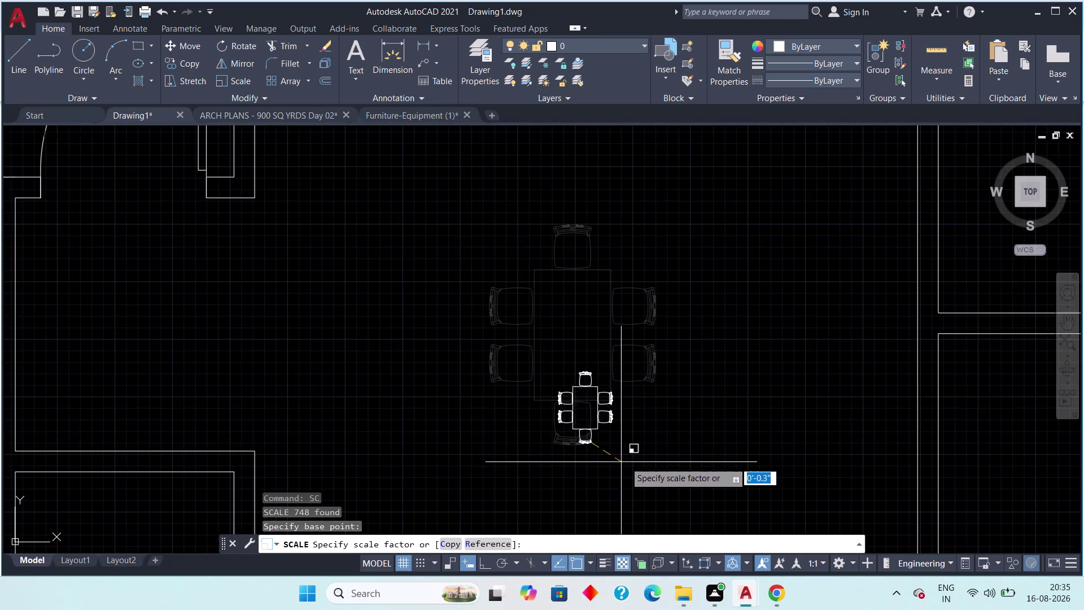
scroll(down, 3)
scroll(down, 3)
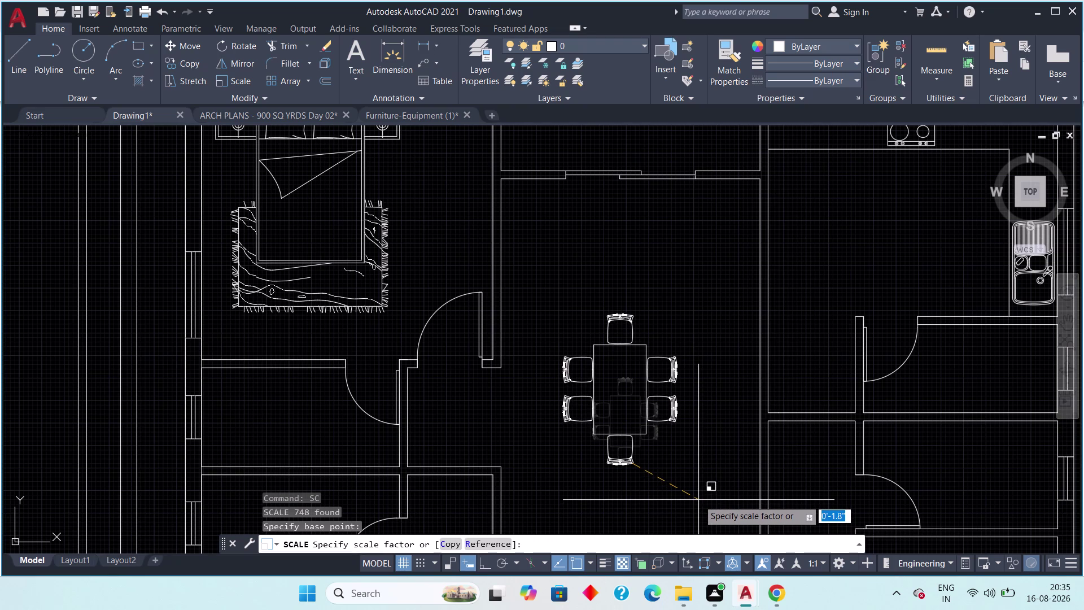
click(699, 500)
Exit the scale command and reselect the enlarged dining set.
middle_drag(697, 499, 692, 441)
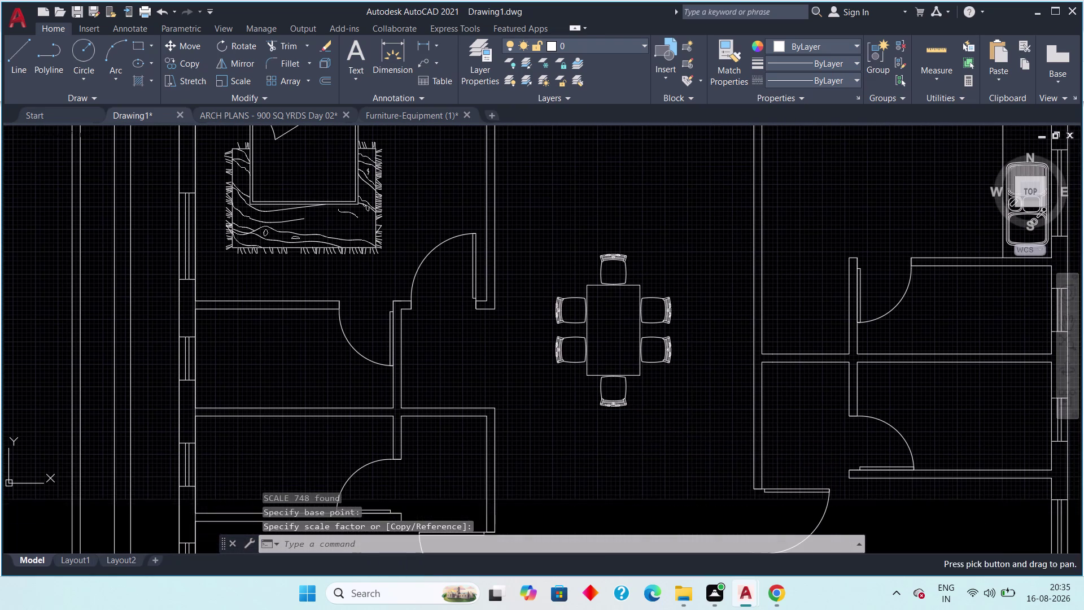
key(Escape)
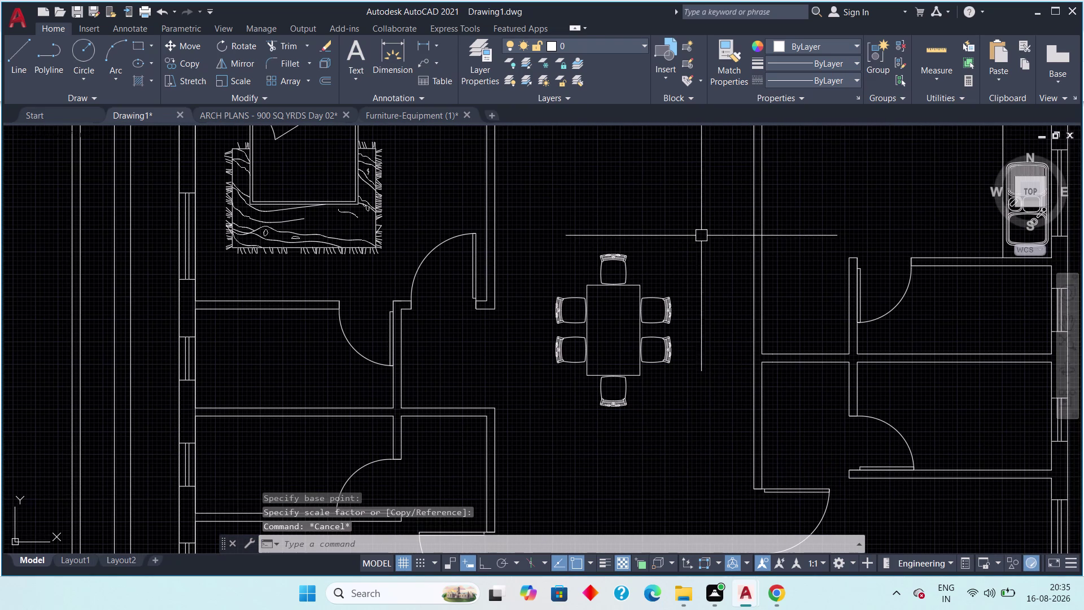
drag(697, 212, 700, 226)
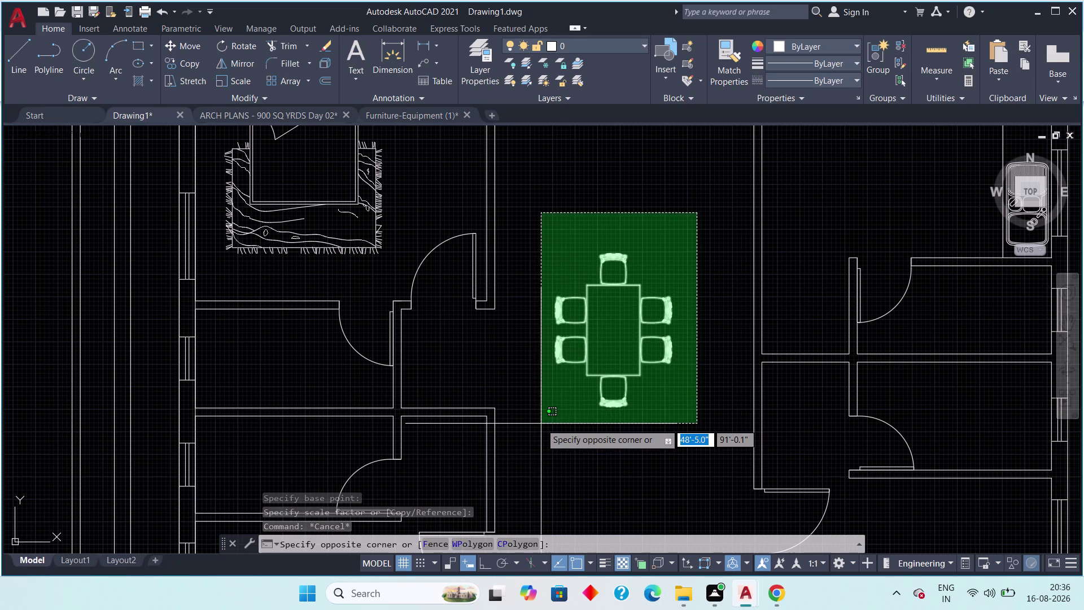
click(542, 423)
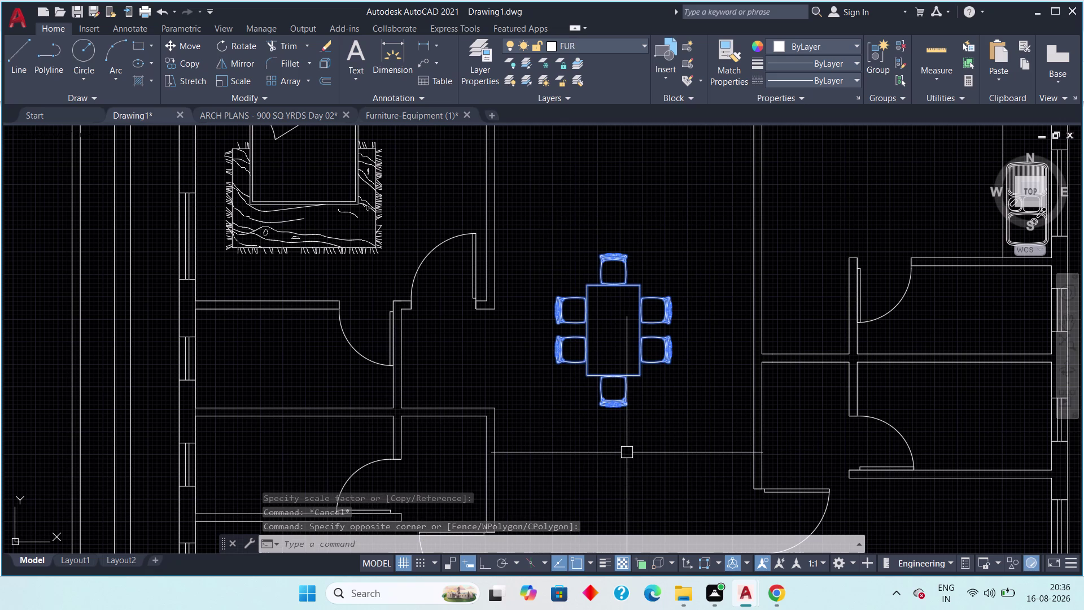
Try rotating the dining set a quarter turn with RO and Ortho (F8).
key(r)
text(o)
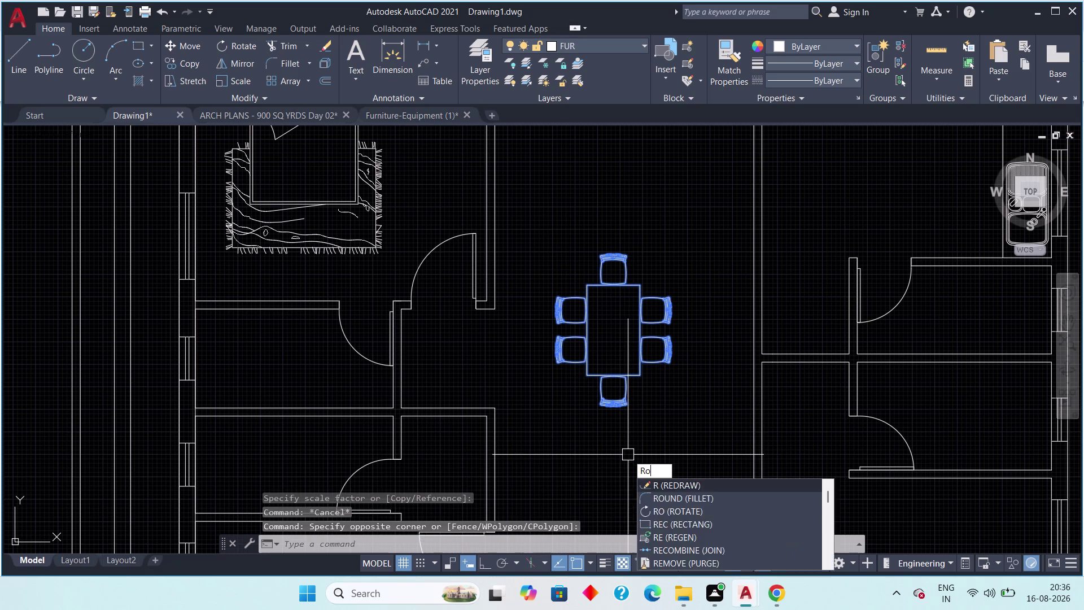
key(space)
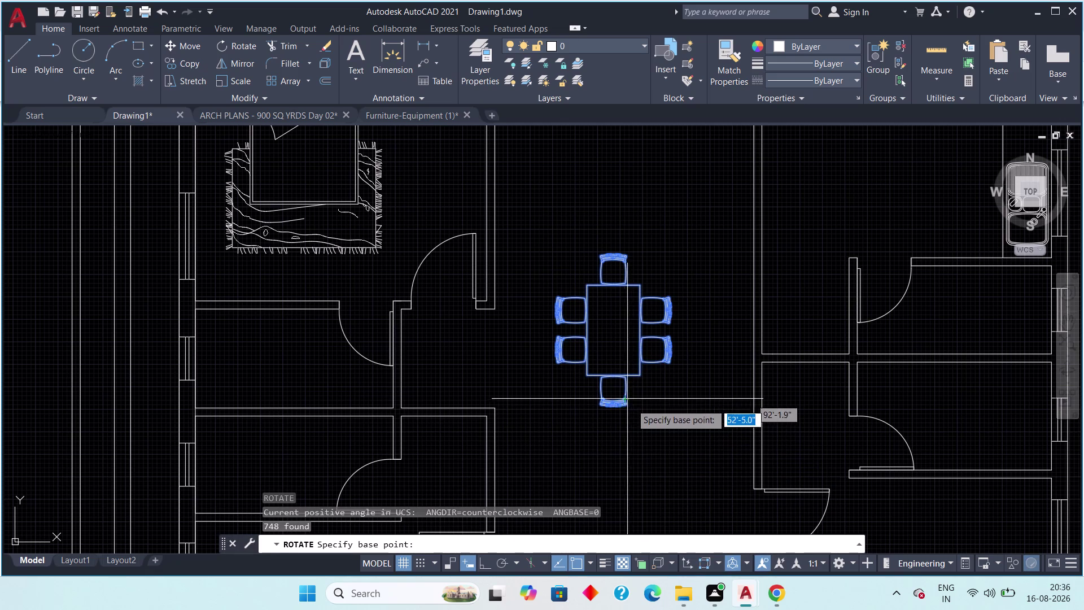
click(635, 408)
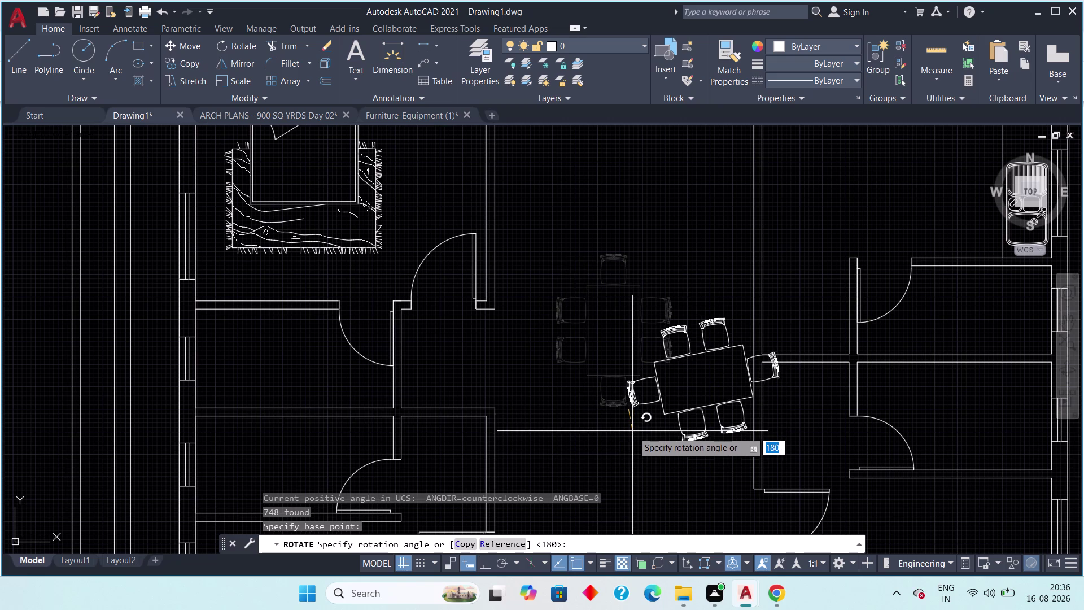
key(F8)
click(633, 435)
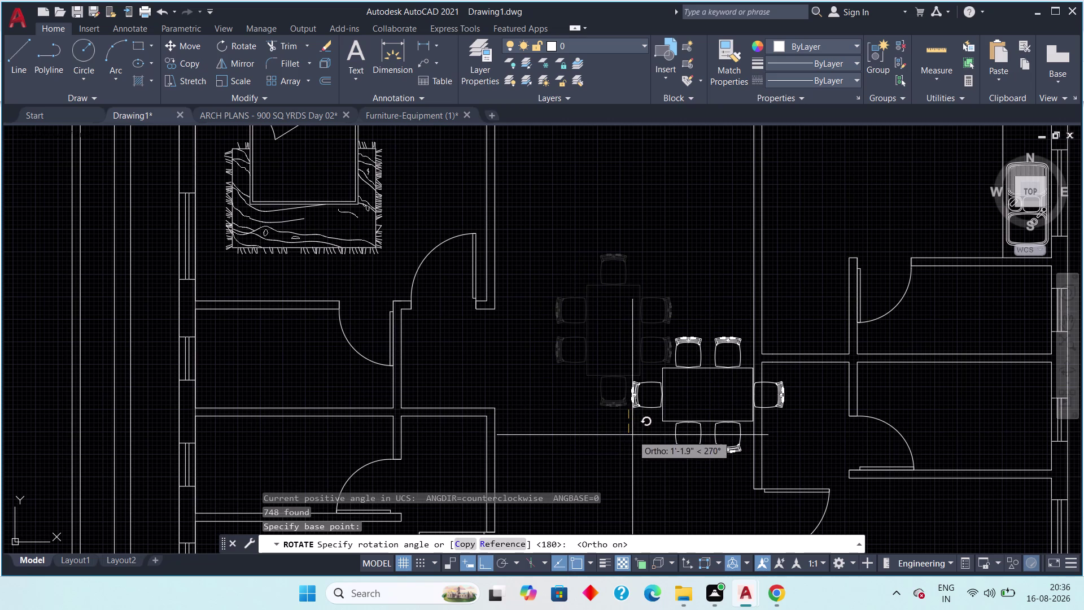
key(Escape)
Reselect the whole dining set while zooming around the table and chairs.
click(619, 334)
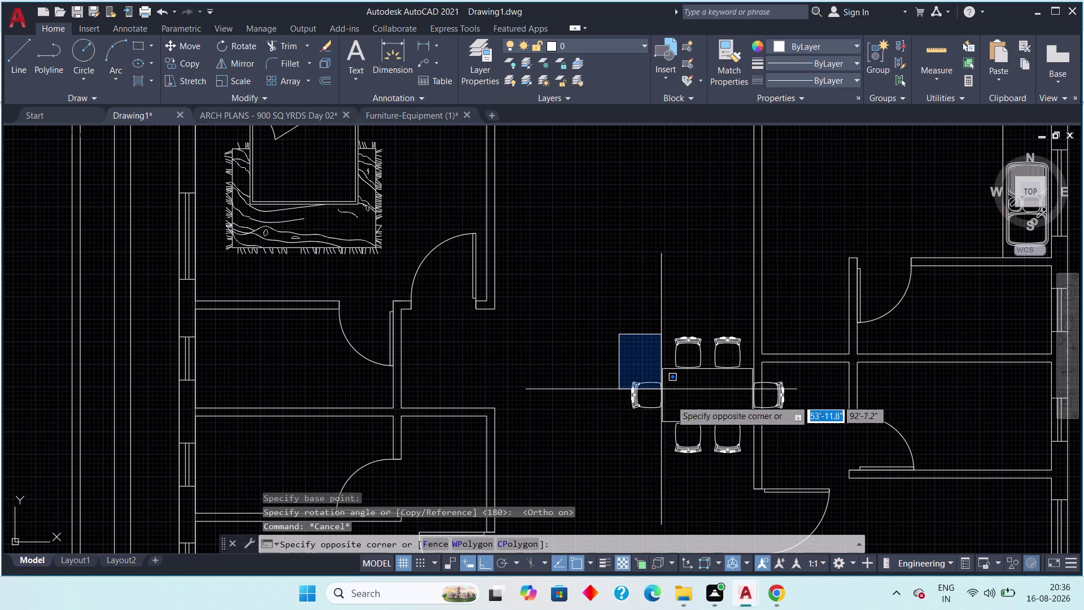
click(793, 471)
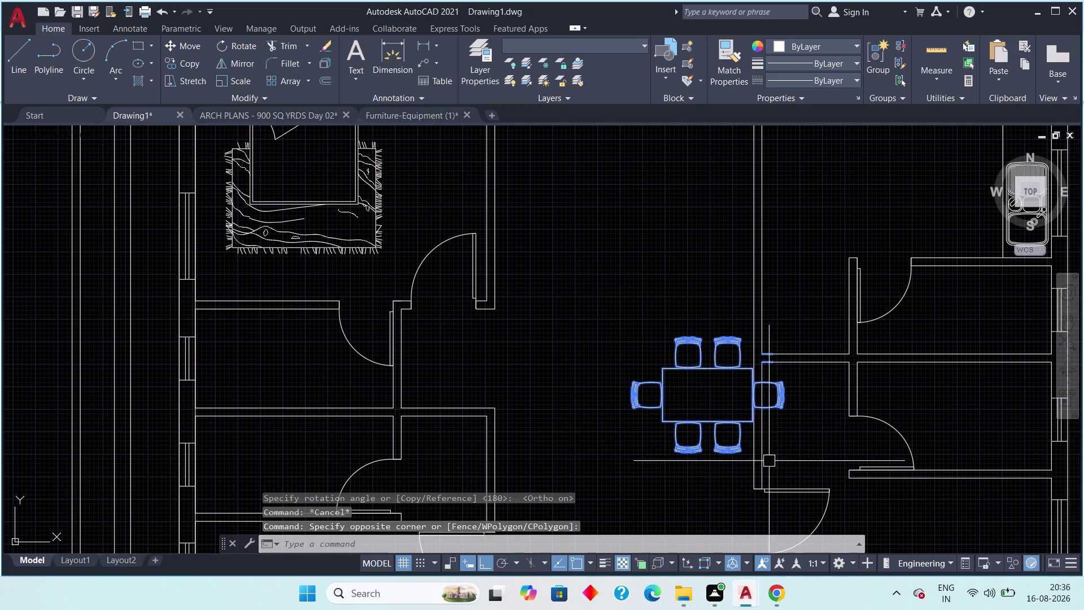
scroll(up, 3)
middle_drag(814, 323, 754, 342)
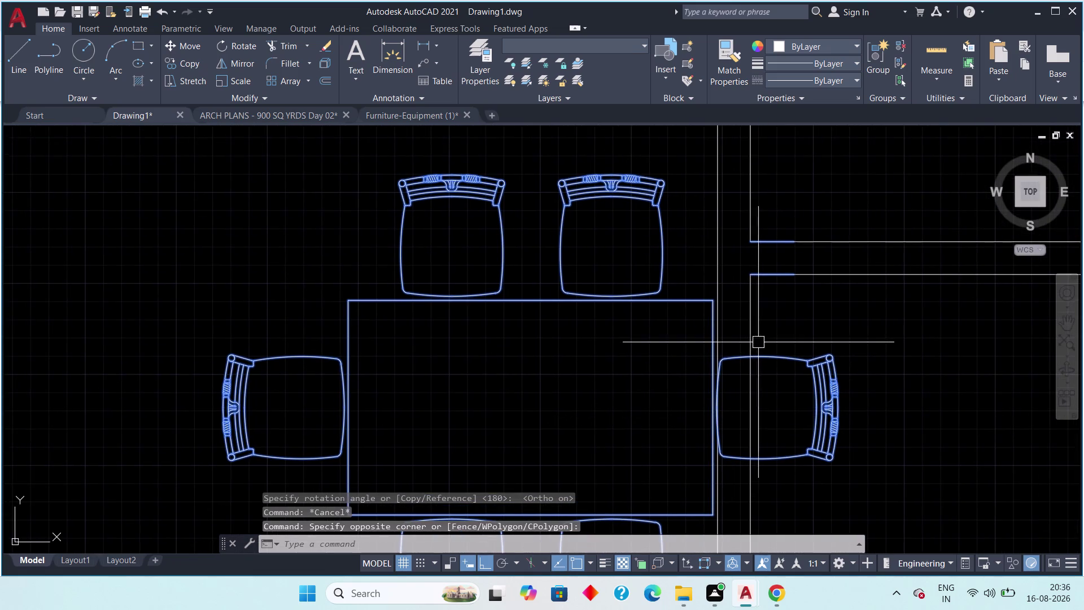
scroll(up, 3)
middle_drag(783, 308, 743, 341)
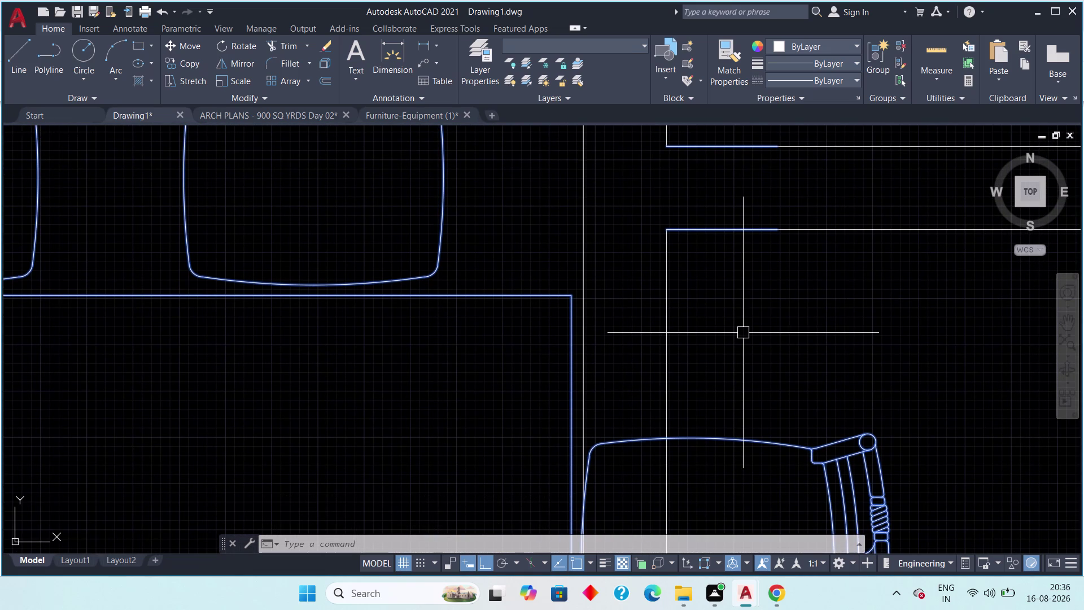
middle_drag(732, 311, 726, 295)
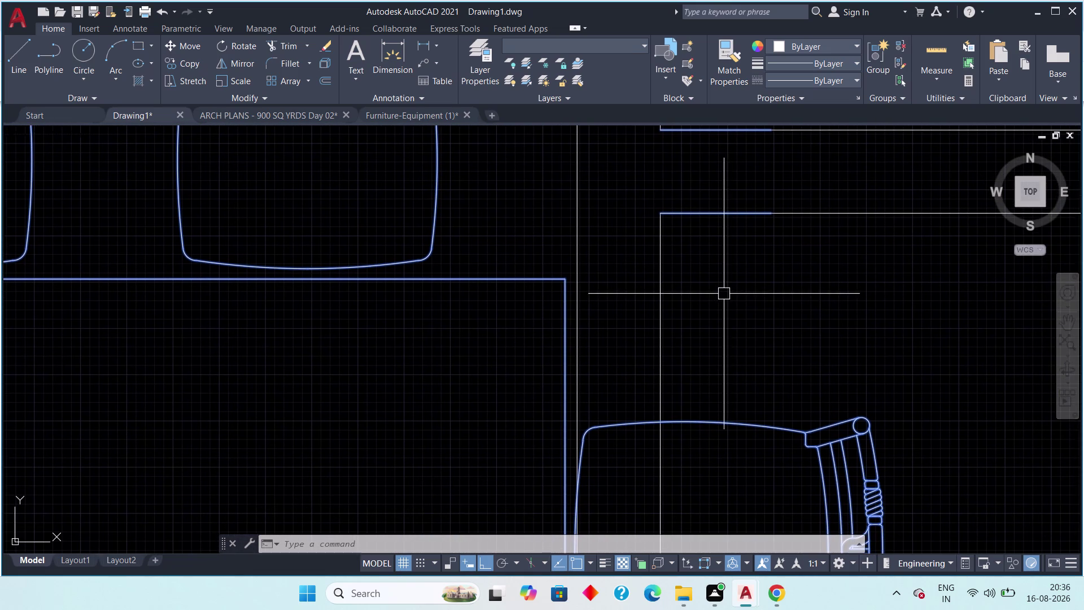
click(701, 214)
middle_drag(703, 267, 704, 358)
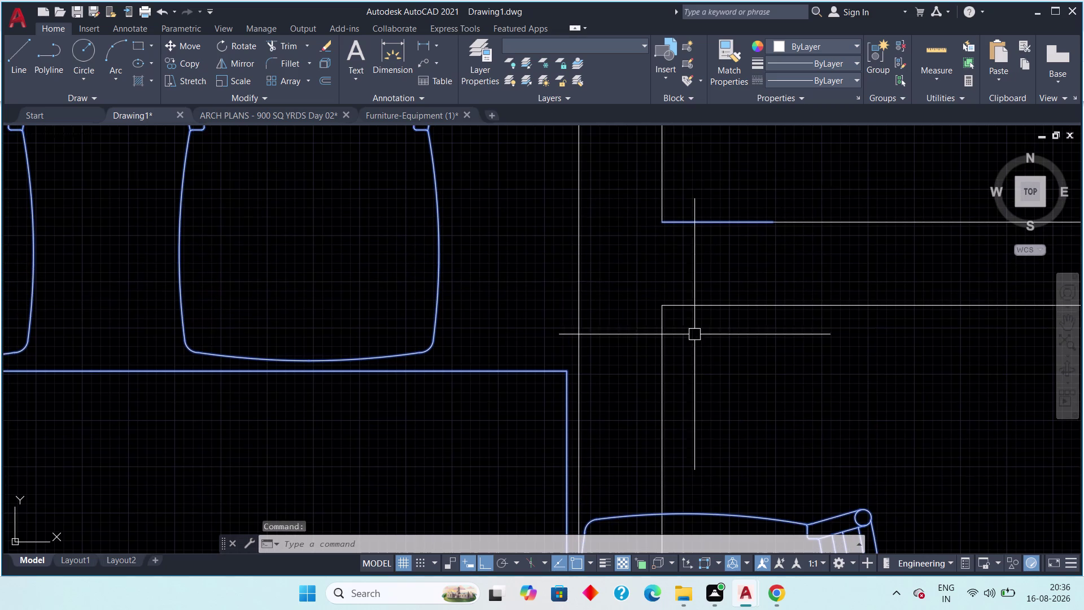
click(697, 219)
Zoom out to see the dining set within the whole building.
scroll(down, 3)
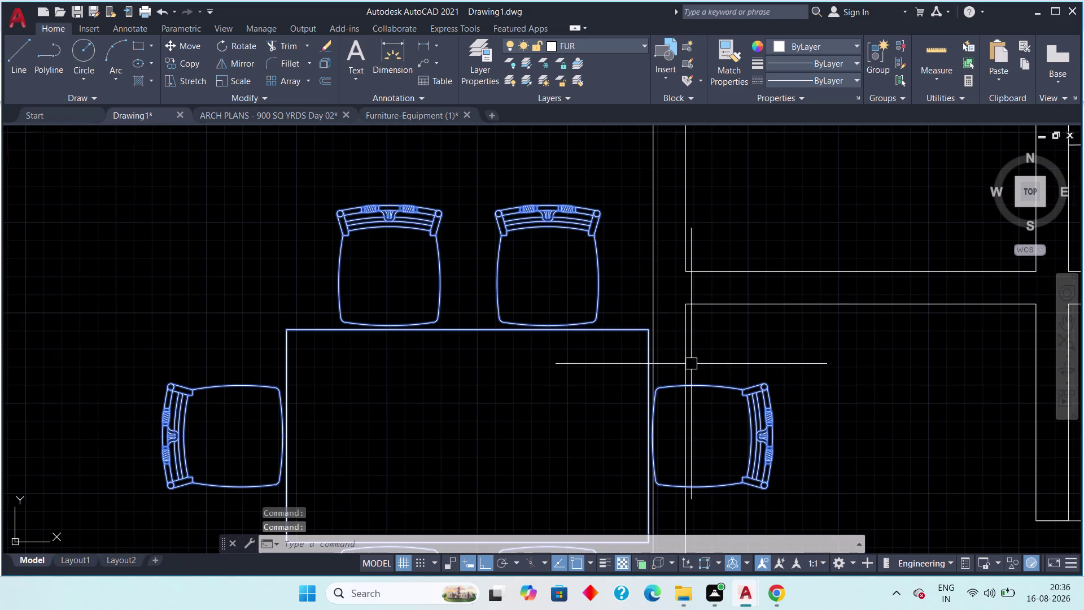
middle_drag(692, 364, 741, 227)
scroll(down, 3)
scroll(down, 3)
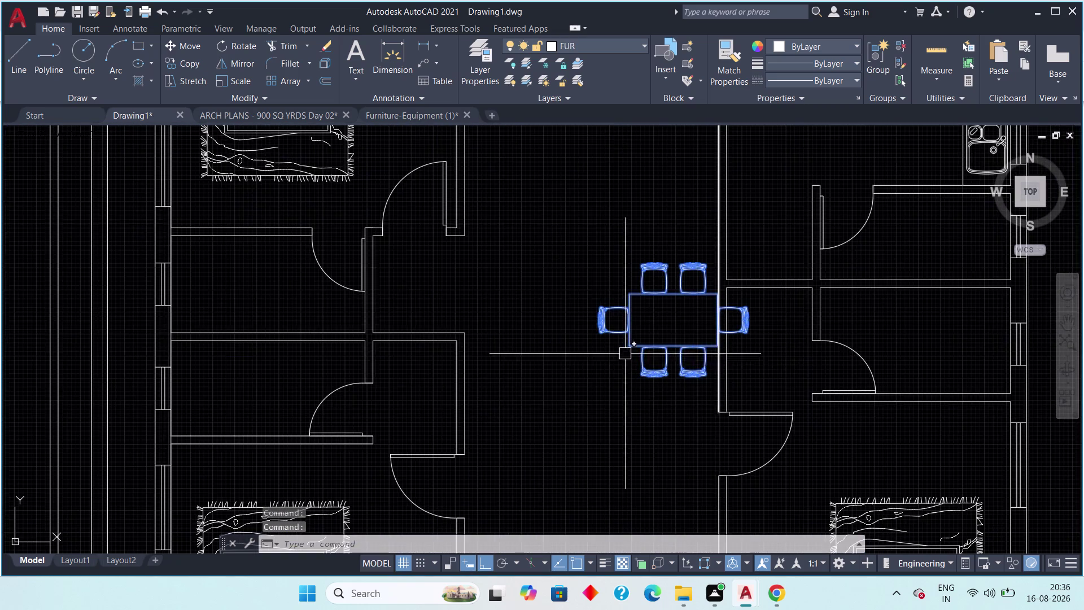
scroll(down, 3)
Cancel an initial move and window-select the dining set.
text(m)
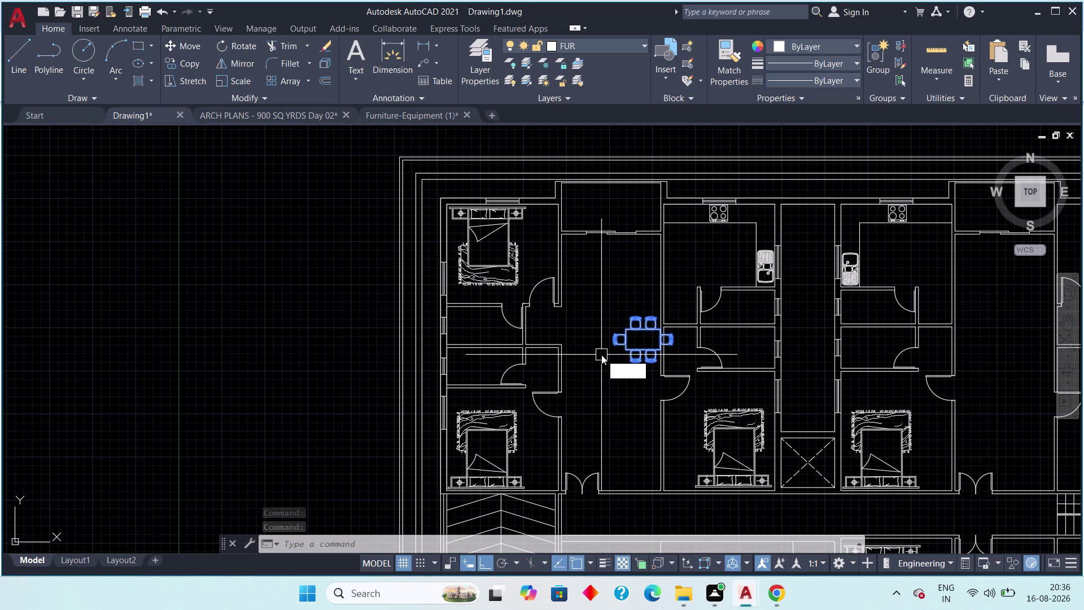
key(space)
click(644, 337)
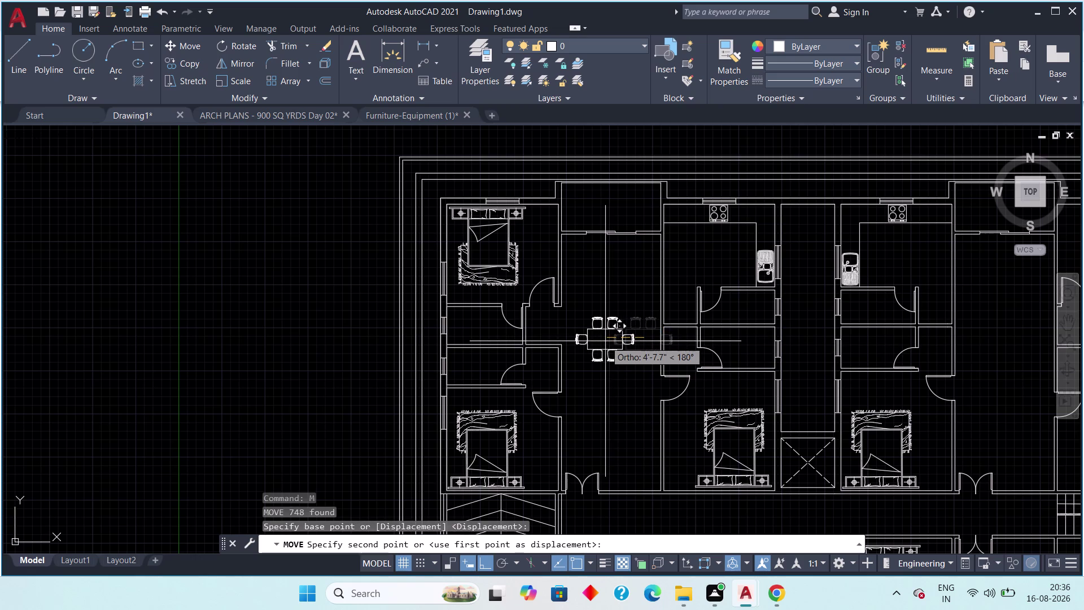
key(Escape)
scroll(up, 3)
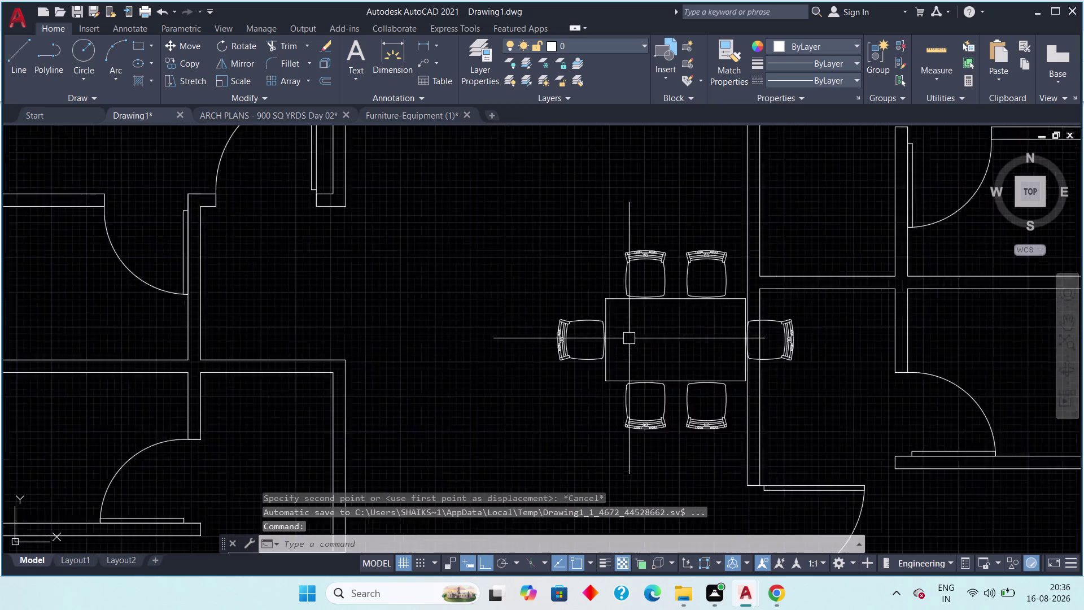
scroll(up, 3)
scroll(down, 3)
drag(546, 254, 588, 280)
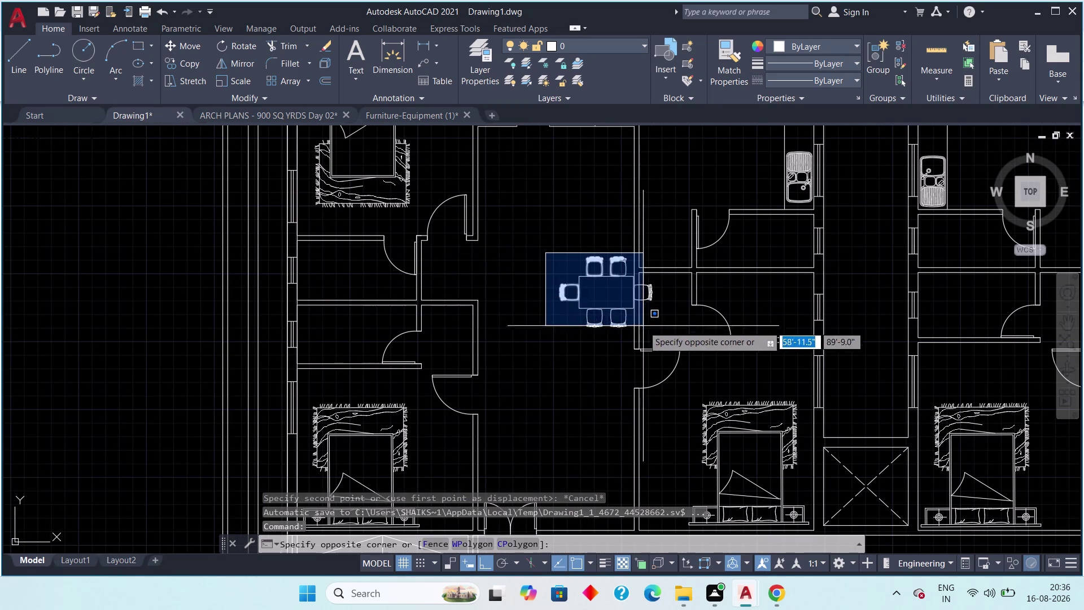
click(664, 338)
Move the dining set to the left within the dining hall using MOVE.
scroll(up, 3)
middle_drag(646, 254, 651, 271)
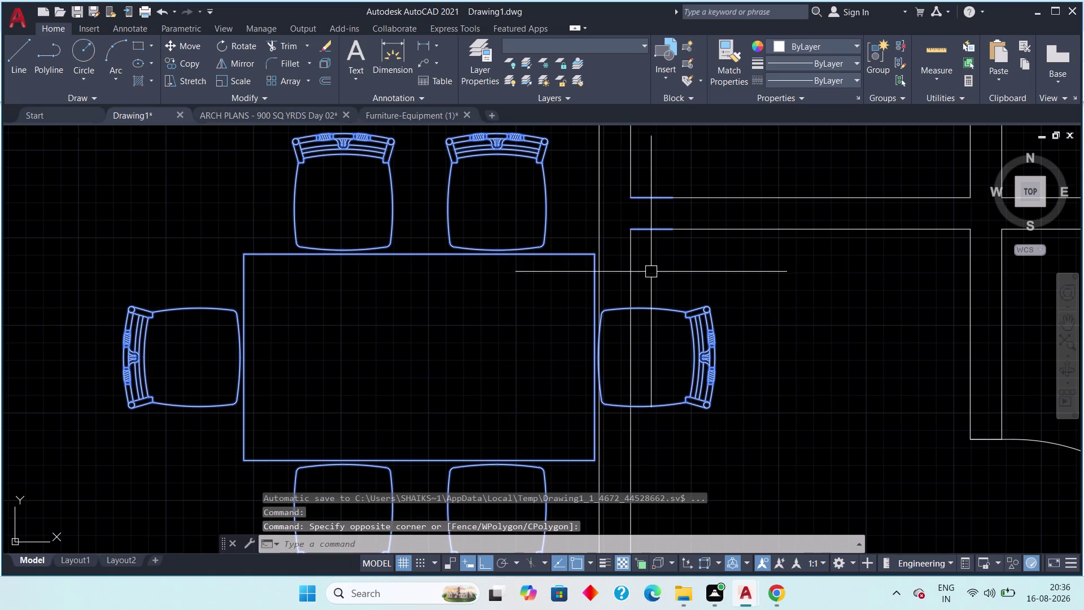
click(646, 228)
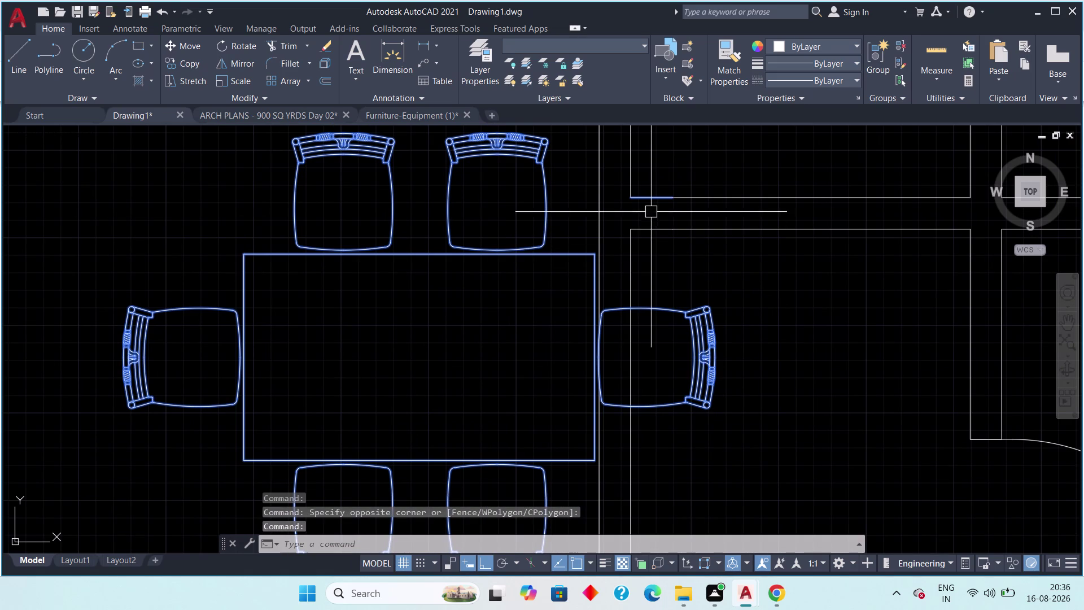
click(651, 199)
scroll(down, 3)
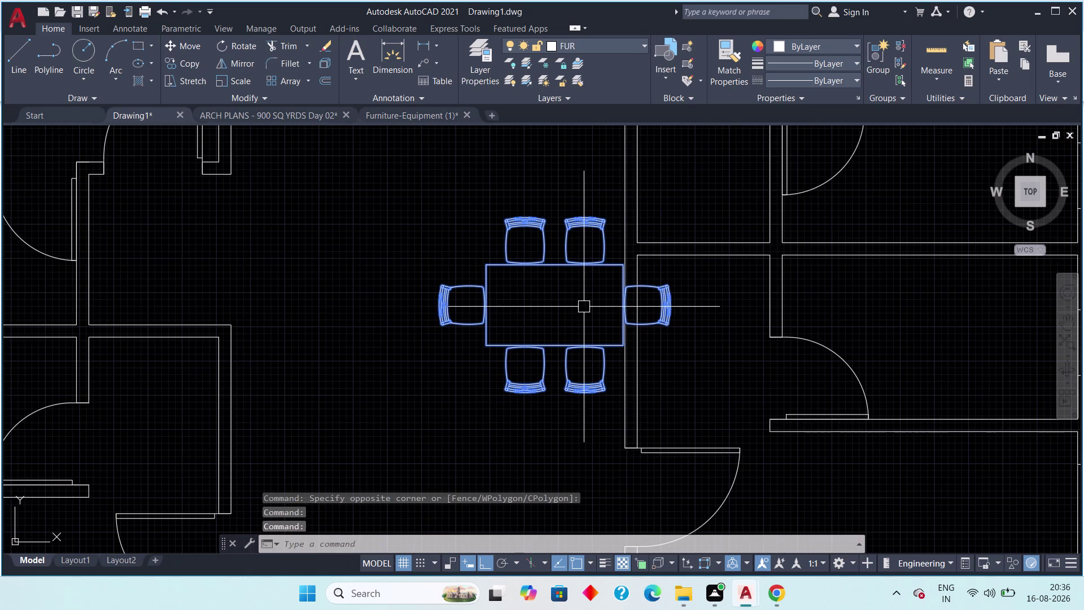
text(m)
key(space)
drag(550, 306, 542, 307)
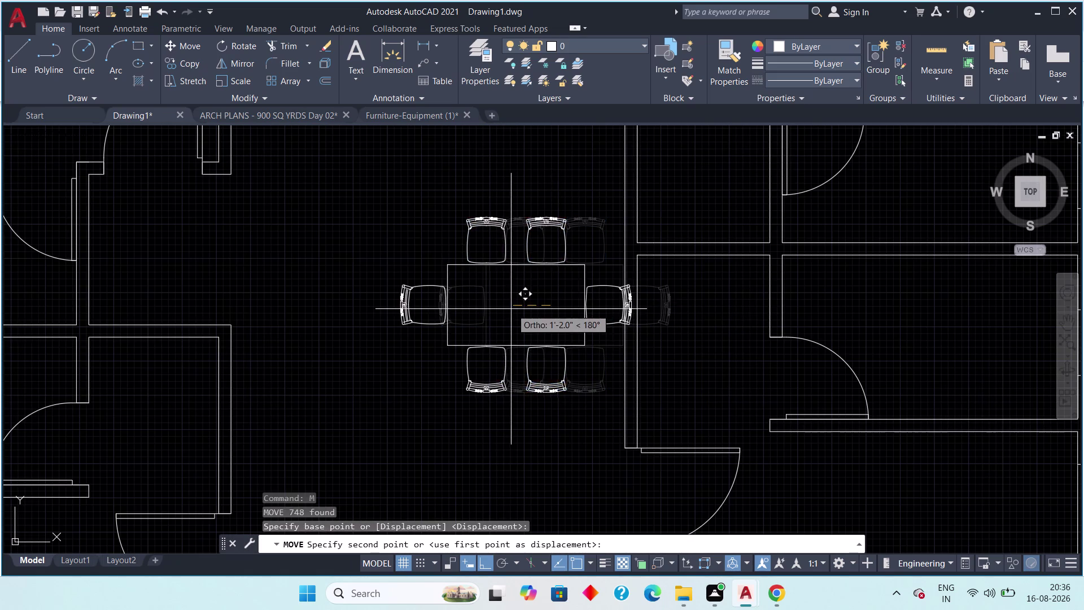
scroll(down, 3)
middle_drag(478, 310, 573, 310)
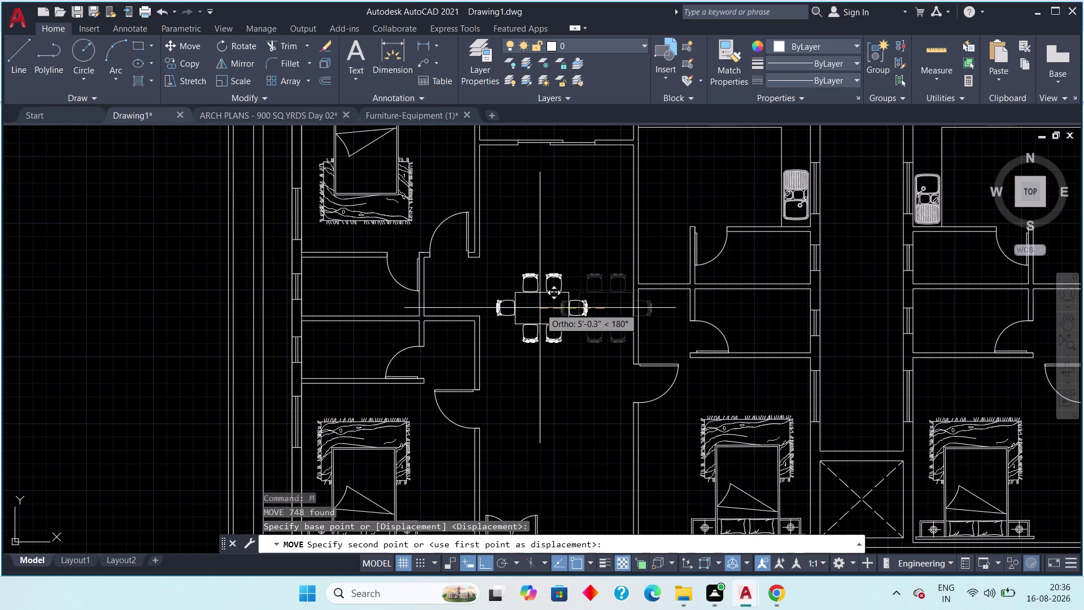
click(545, 306)
middle_drag(554, 322, 615, 321)
key(Escape)
key(Escape)
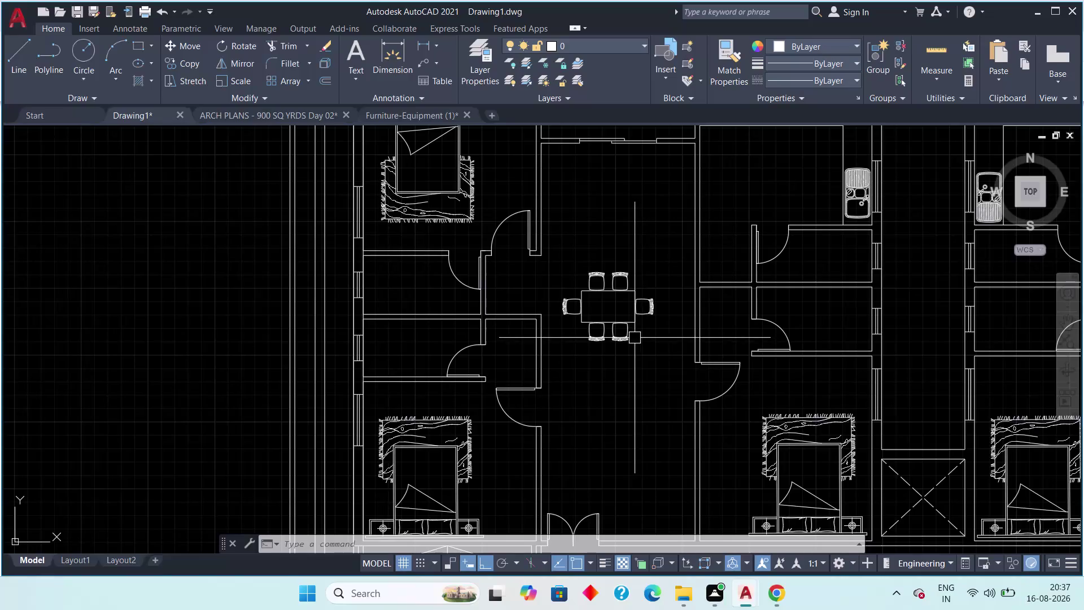
Crossing-select the set, cancel another move, and select it again.
middle_drag(635, 338, 663, 339)
scroll(up, 3)
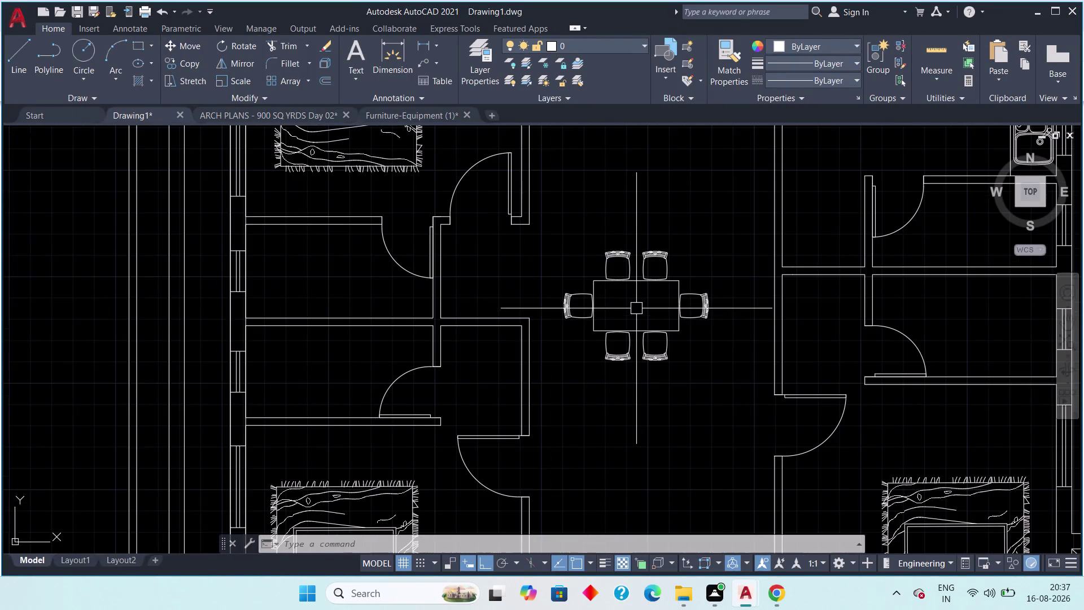
middle_drag(644, 314, 663, 329)
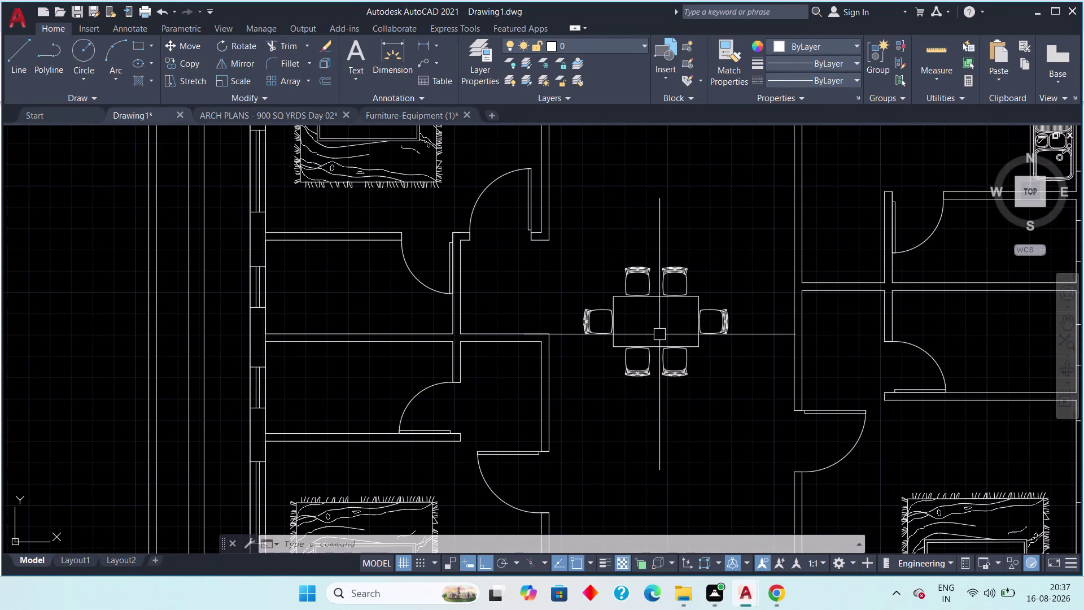
middle_drag(662, 335, 681, 334)
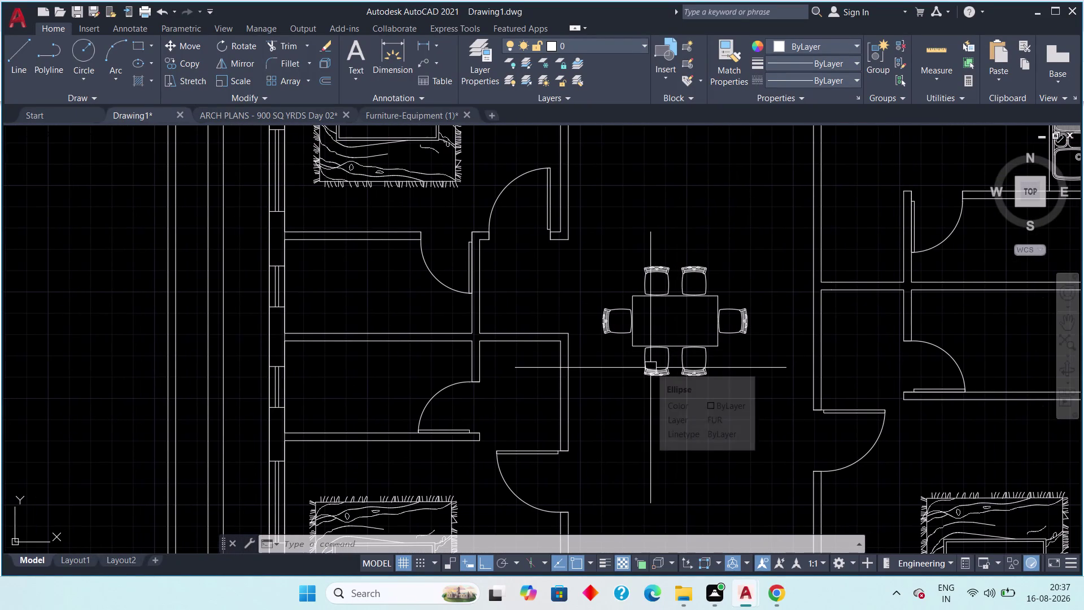
click(782, 238)
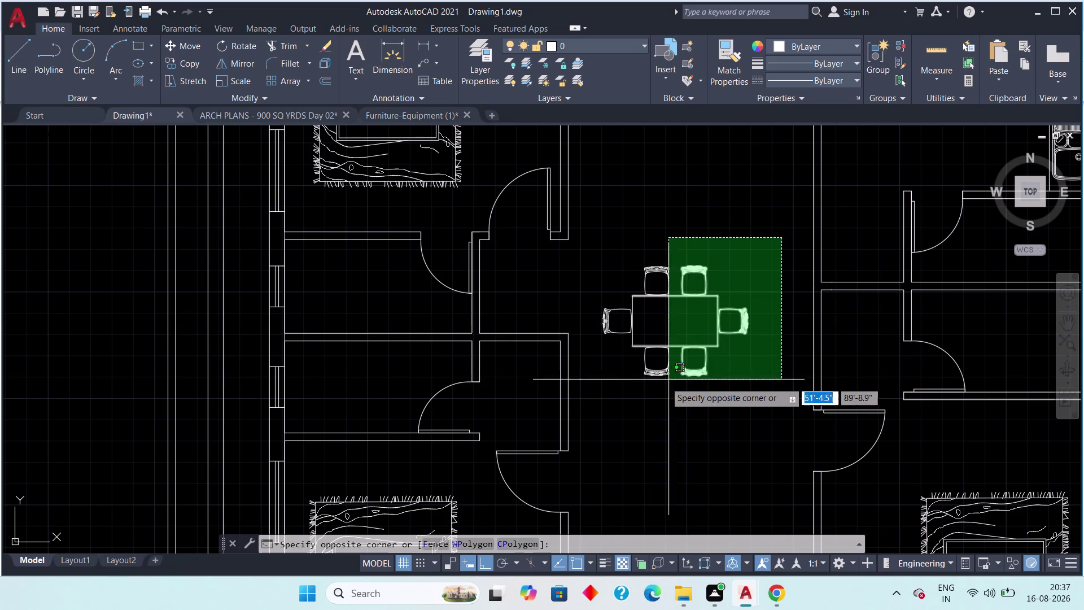
click(596, 389)
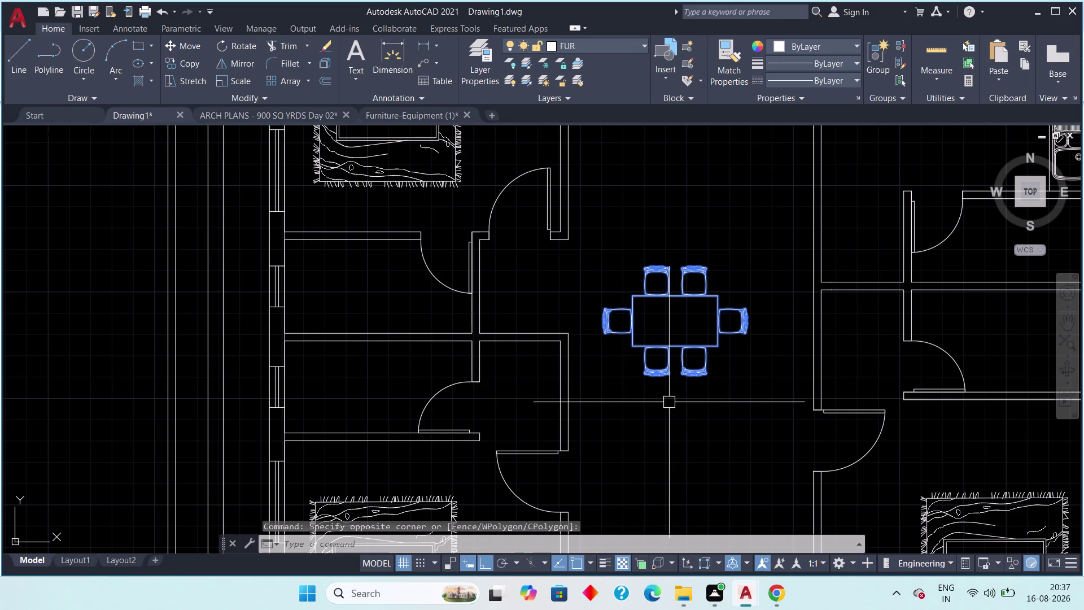
key(m)
key(space)
key(Escape)
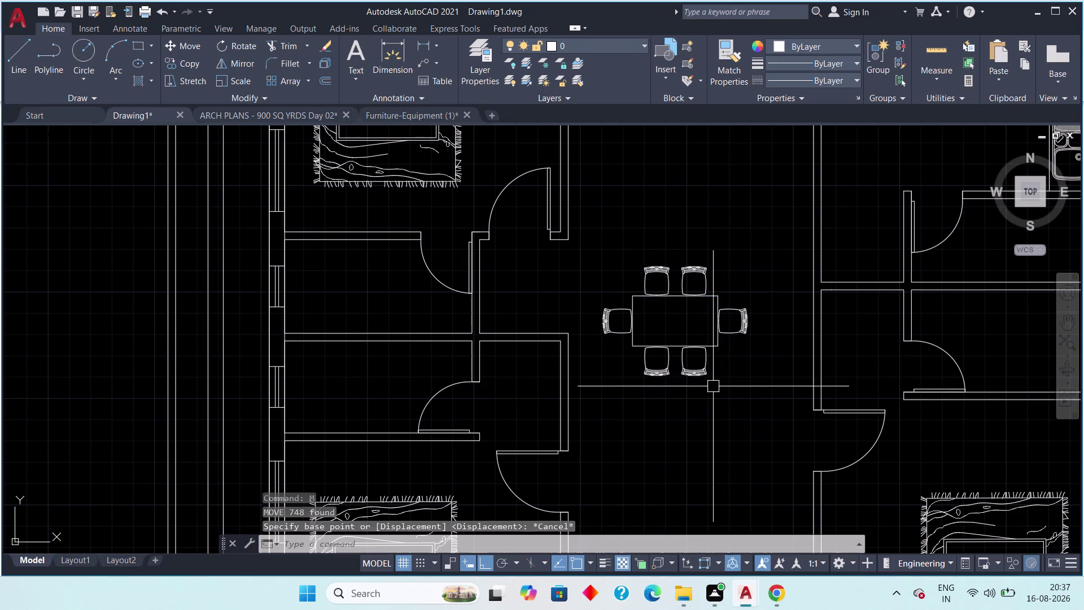
drag(767, 244, 761, 266)
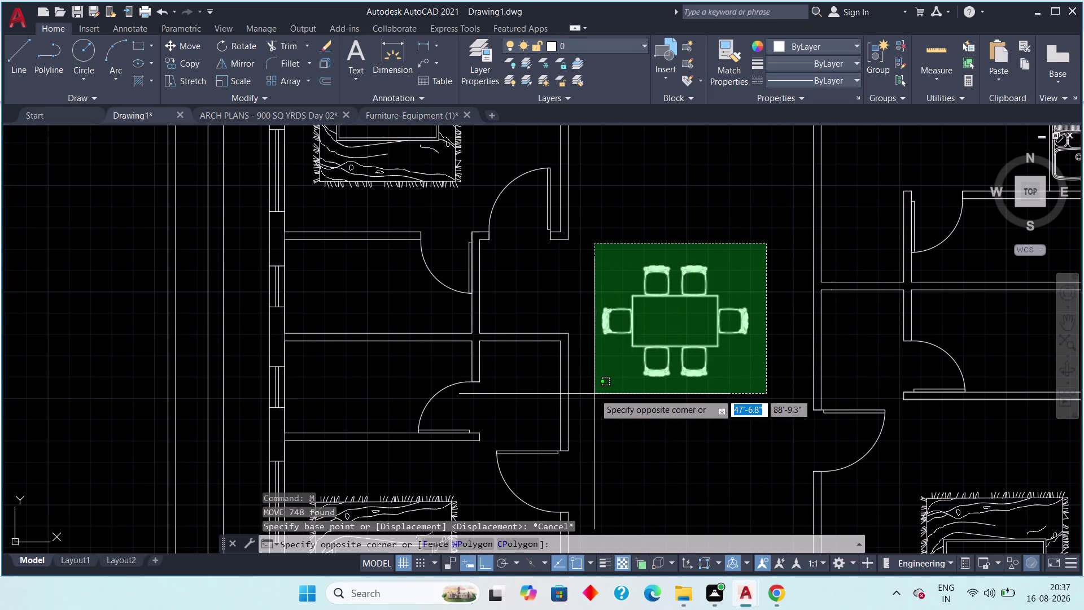
click(594, 394)
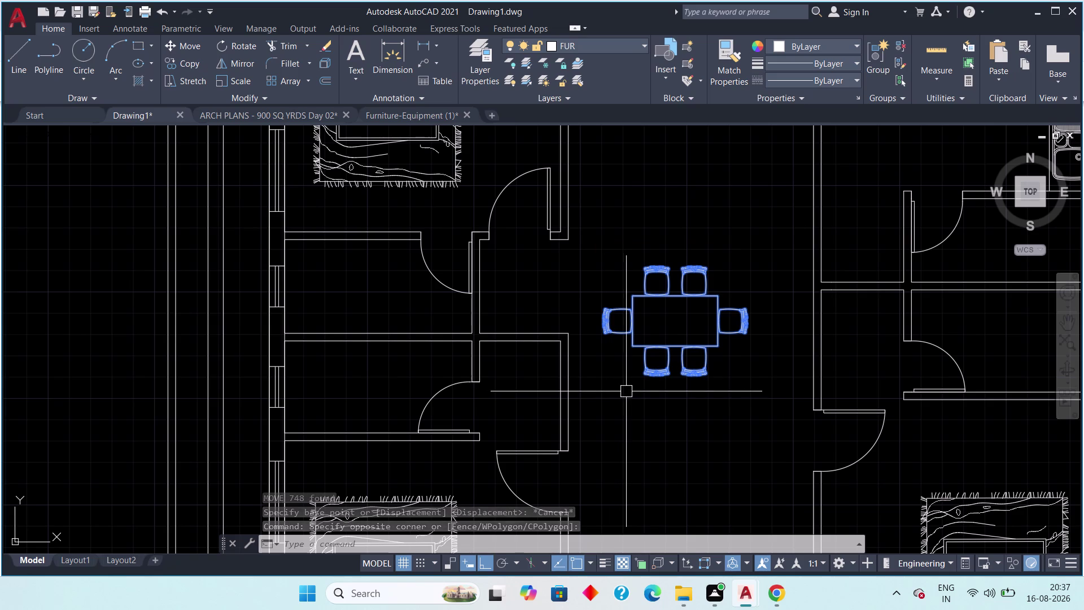
Start scaling the dining set with SC from a base point, then cancel.
key(s)
text(c)
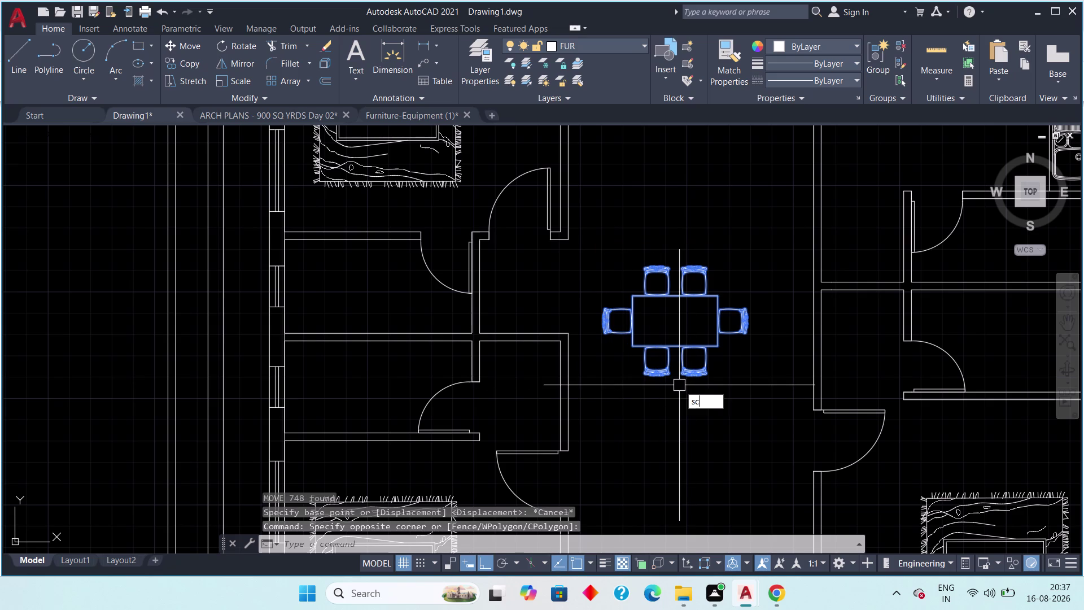
key(space)
scroll(up, 3)
scroll(up, 3)
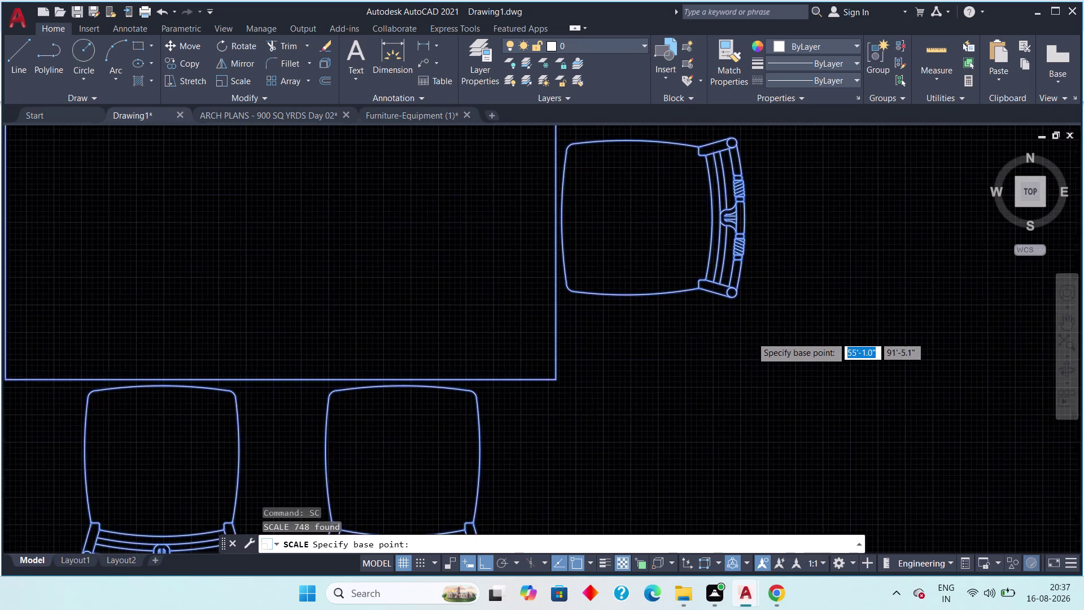
click(730, 268)
scroll(down, 3)
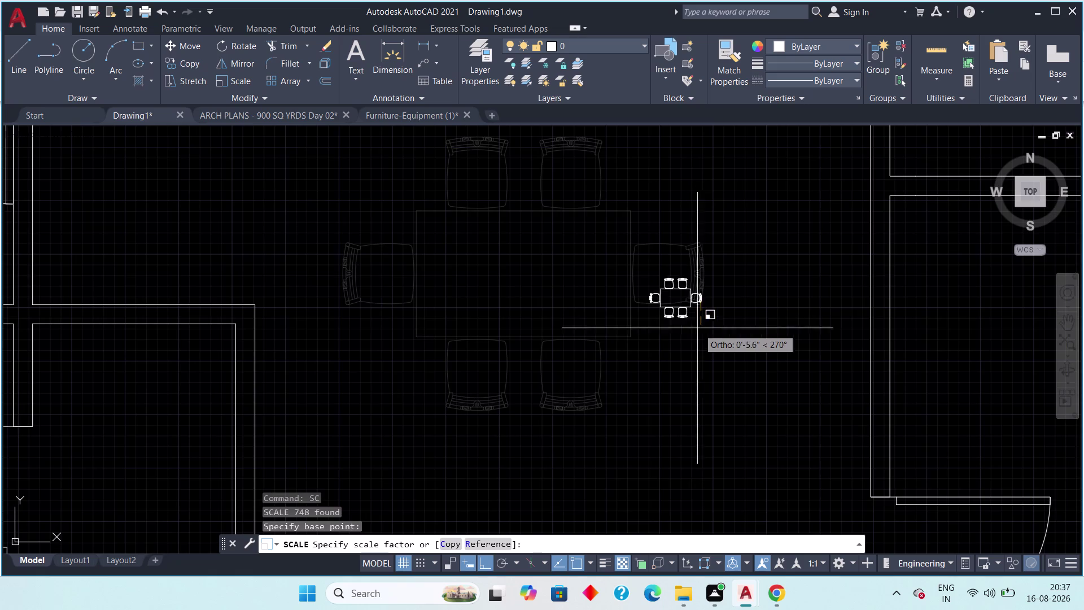
scroll(down, 3)
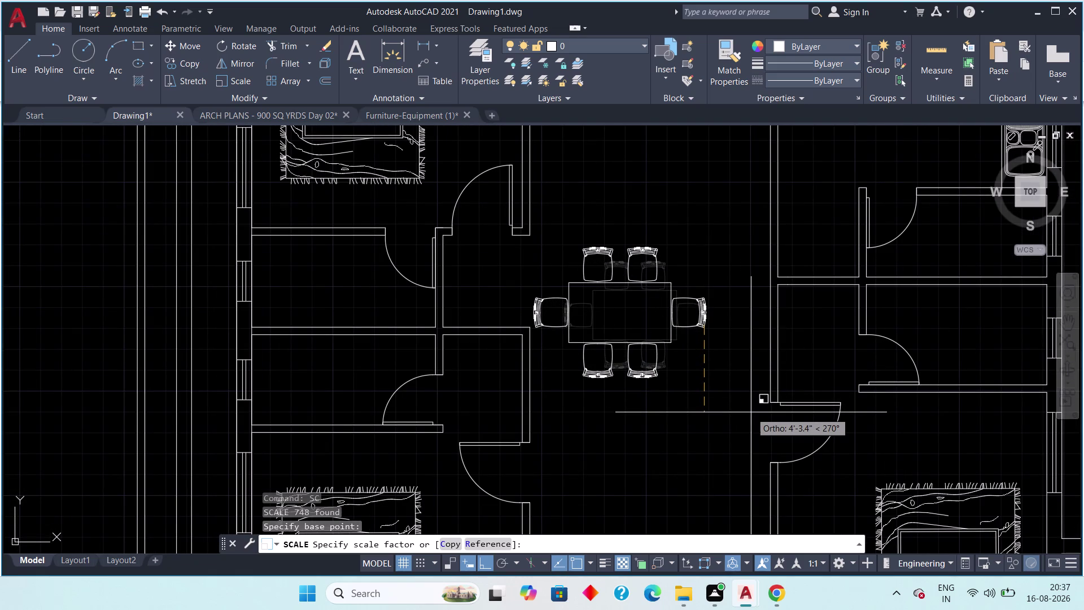
click(751, 412)
key(Escape)
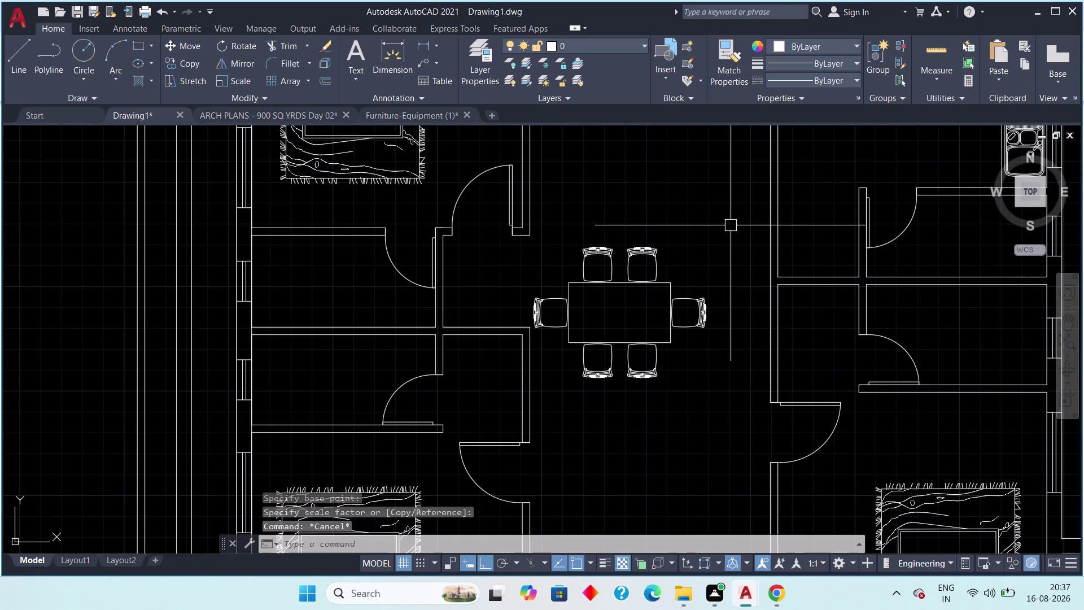
Reselect the dining set and zoom out to see the flat layout.
drag(727, 214, 722, 276)
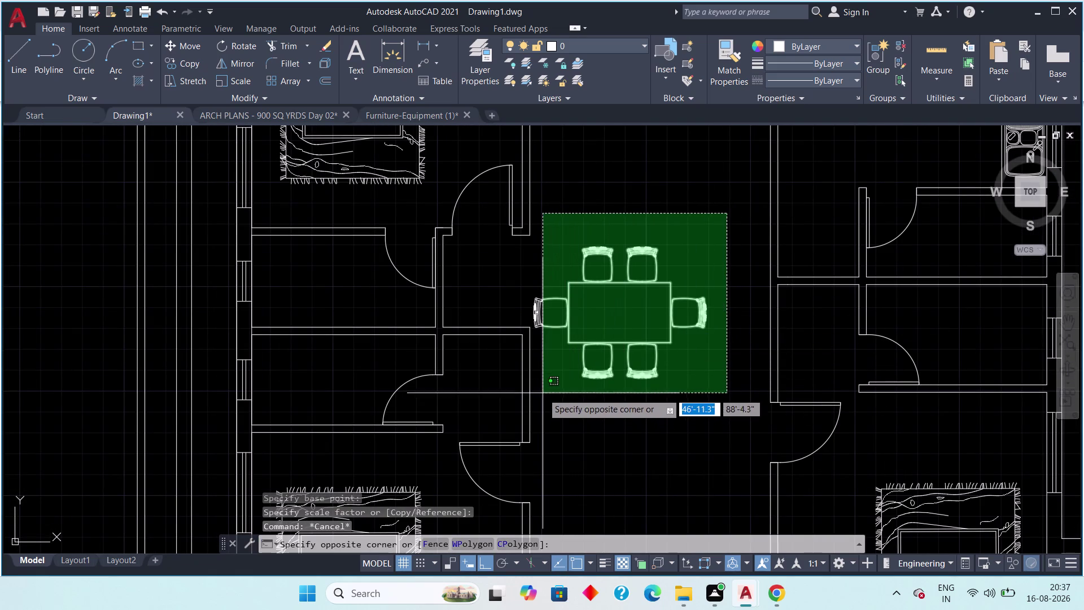
scroll(up, 3)
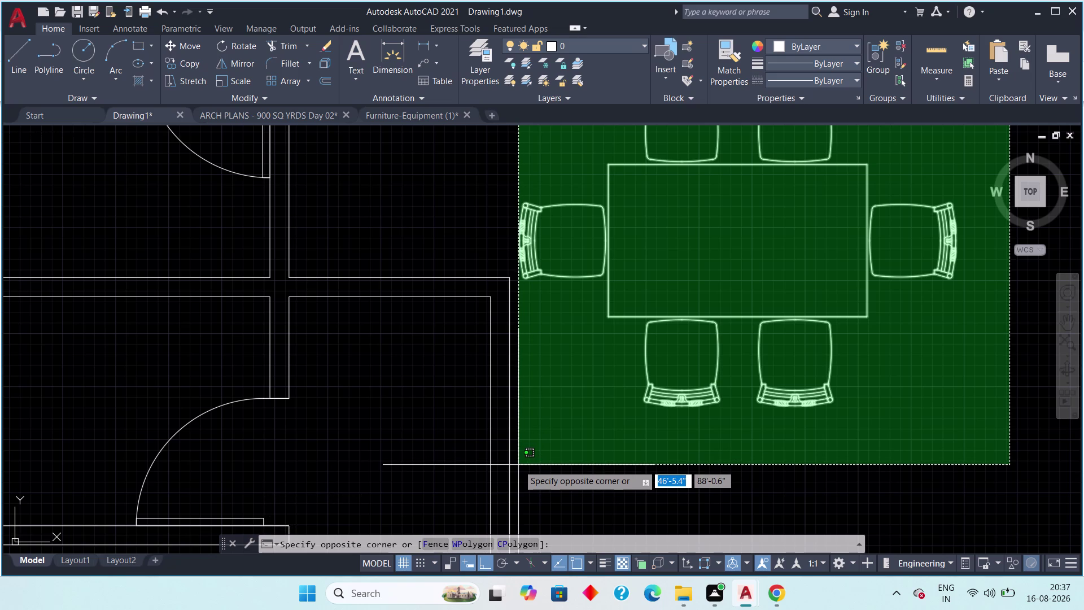
click(516, 463)
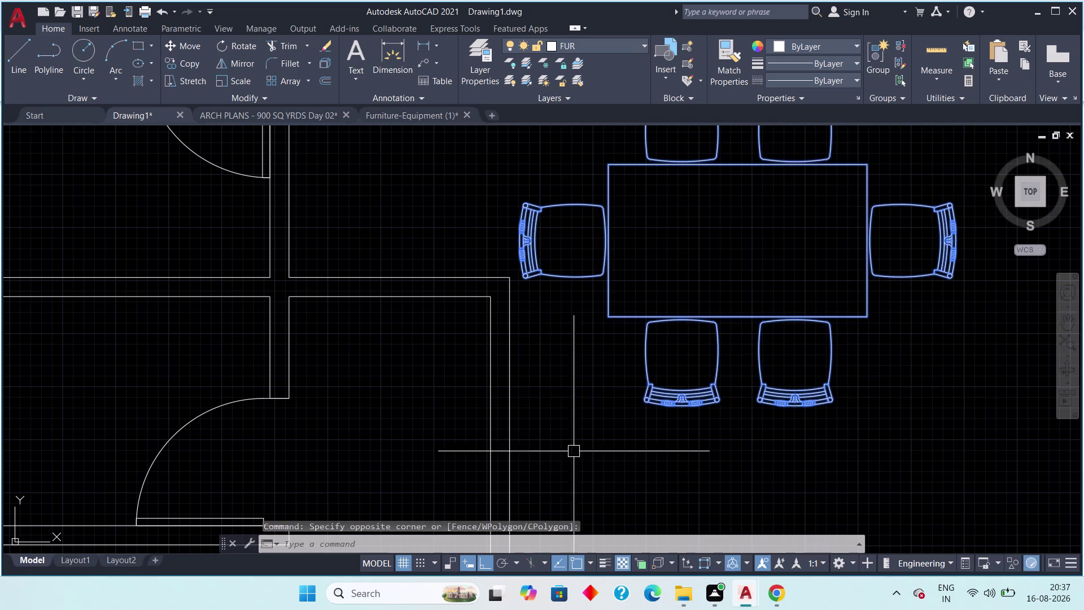
scroll(down, 3)
middle_drag(613, 427, 608, 441)
scroll(down, 3)
Move the dining set toward the left flat's dining area, then view ARCH PLANS.
key(m)
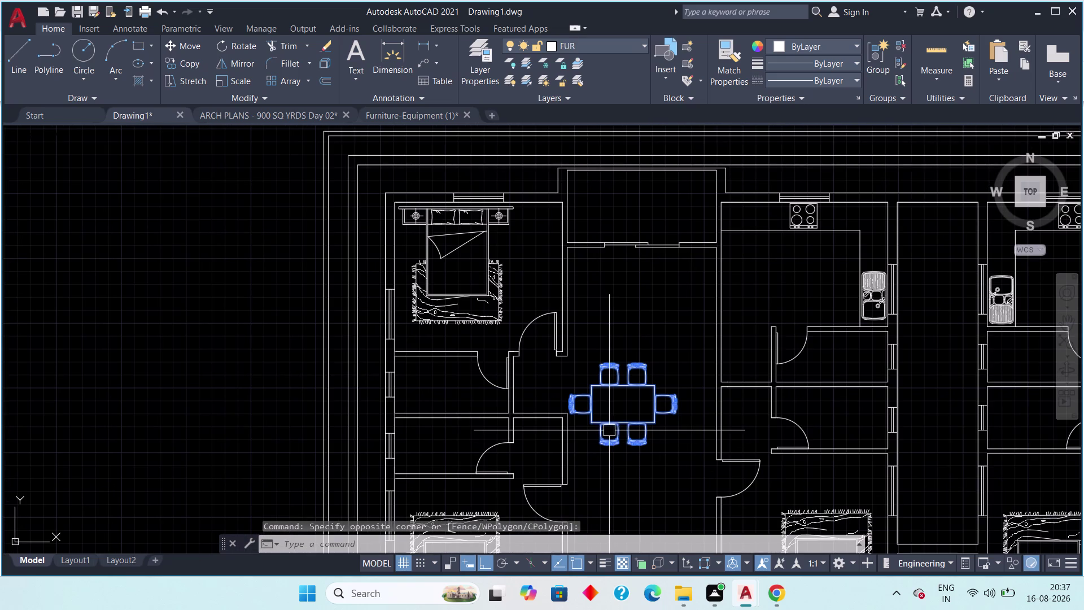
key(space)
click(625, 405)
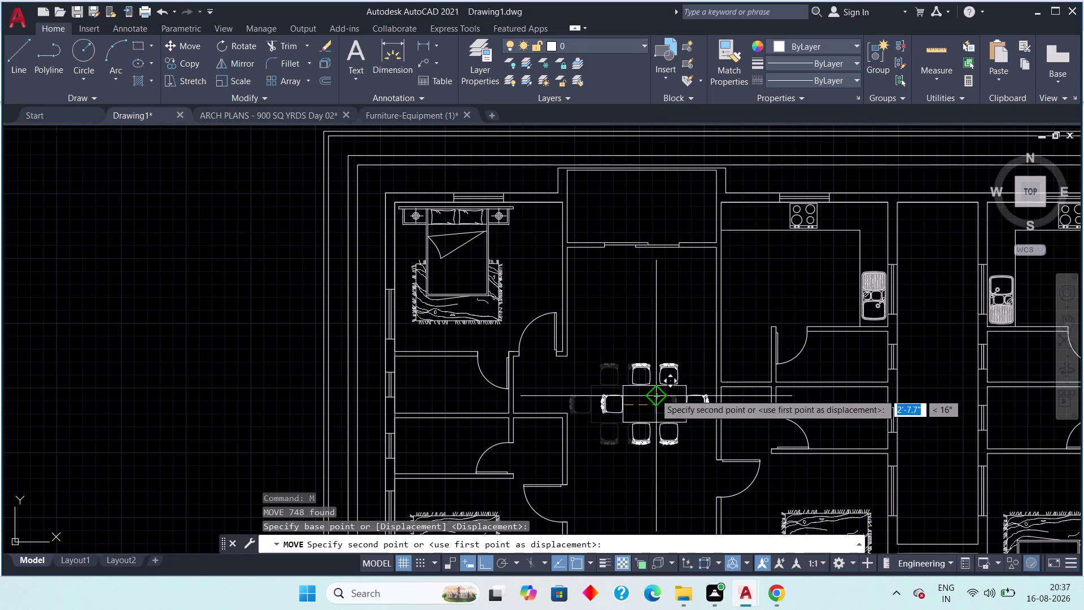
key(F8)
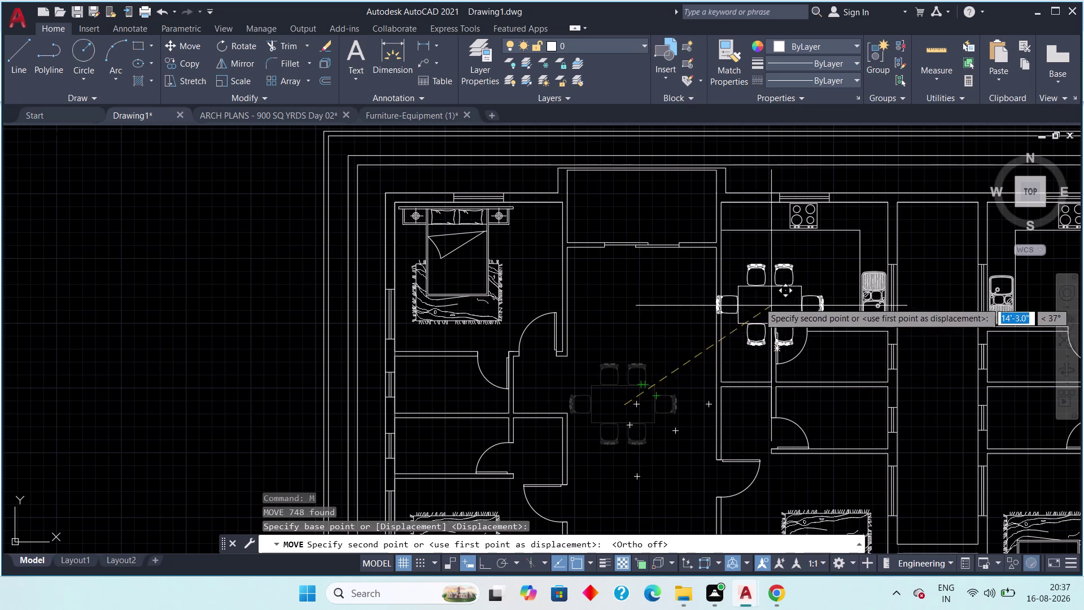
key(F8)
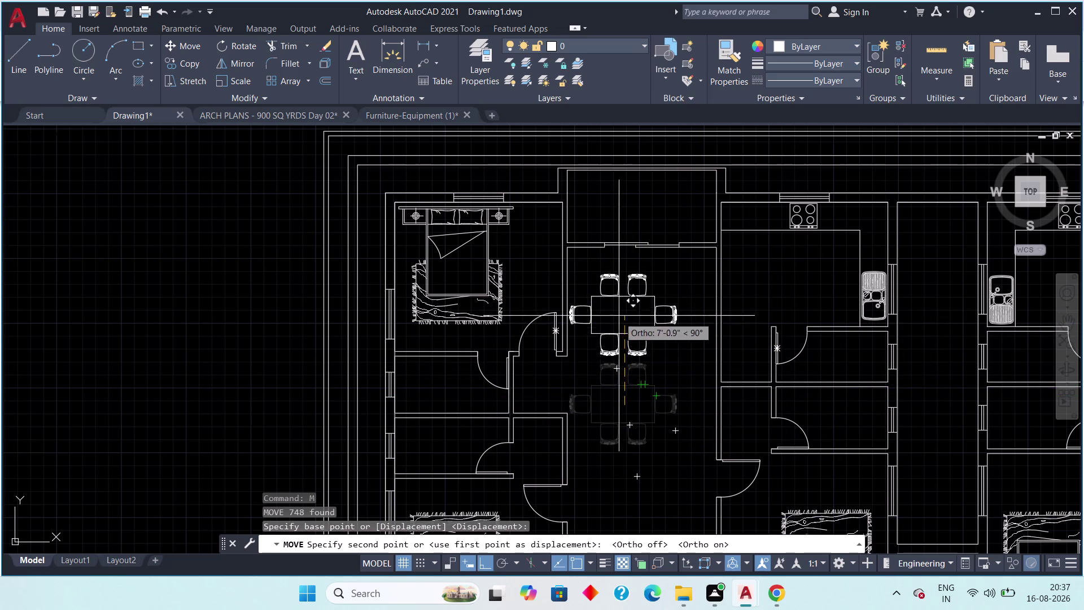
key(F8)
scroll(up, 3)
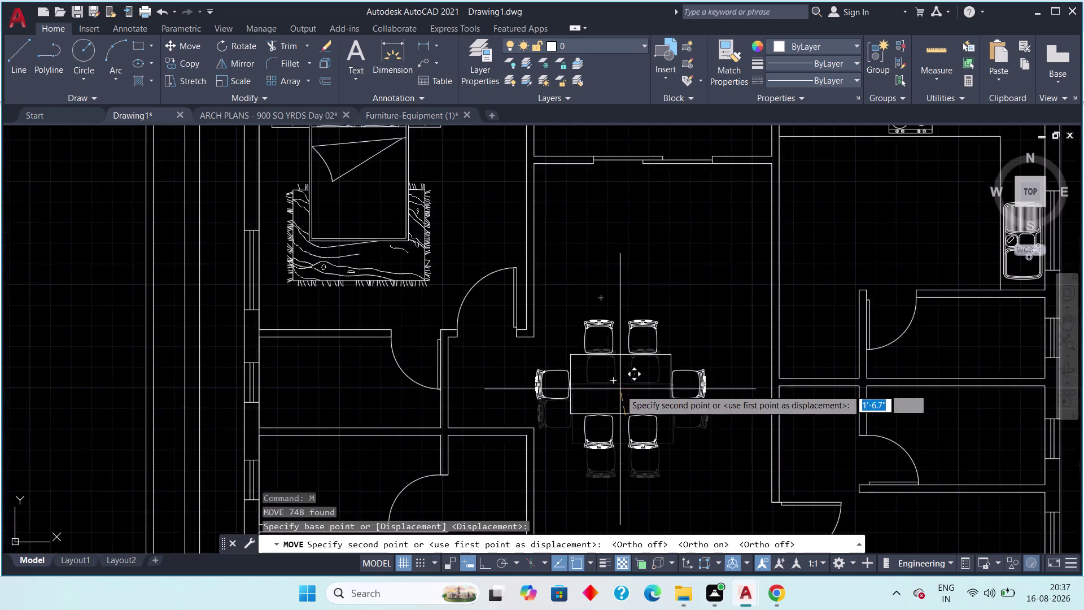
scroll(up, 3)
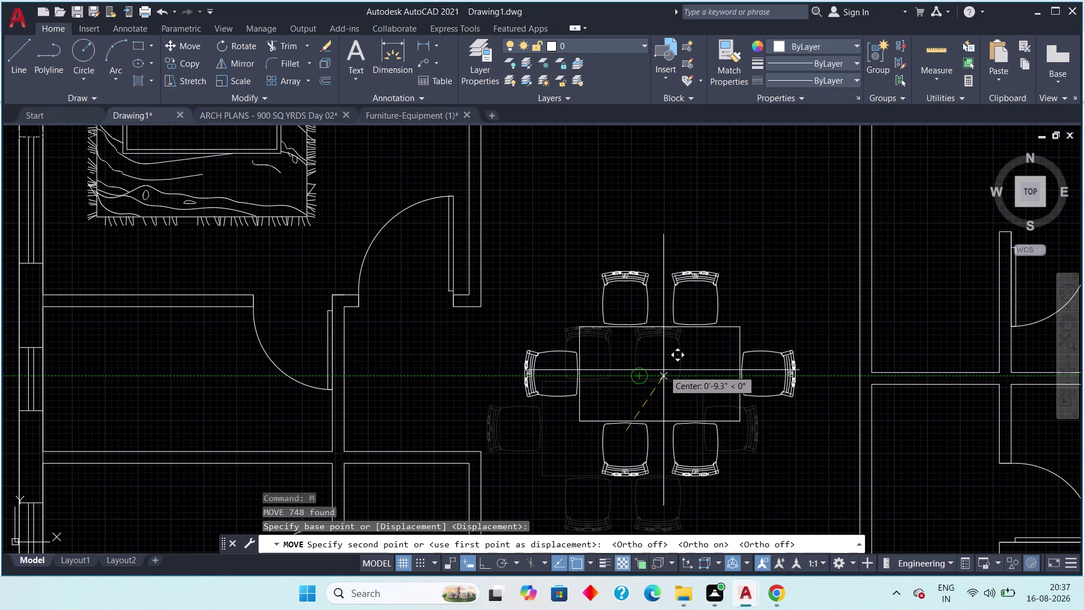
click(667, 371)
scroll(down, 3)
key(Escape)
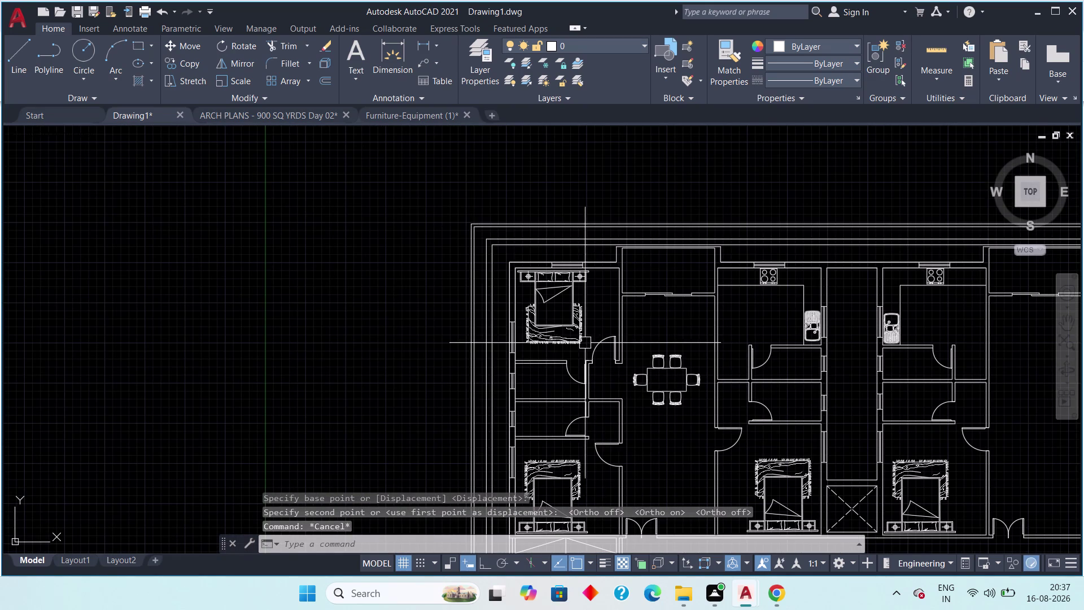
click(243, 118)
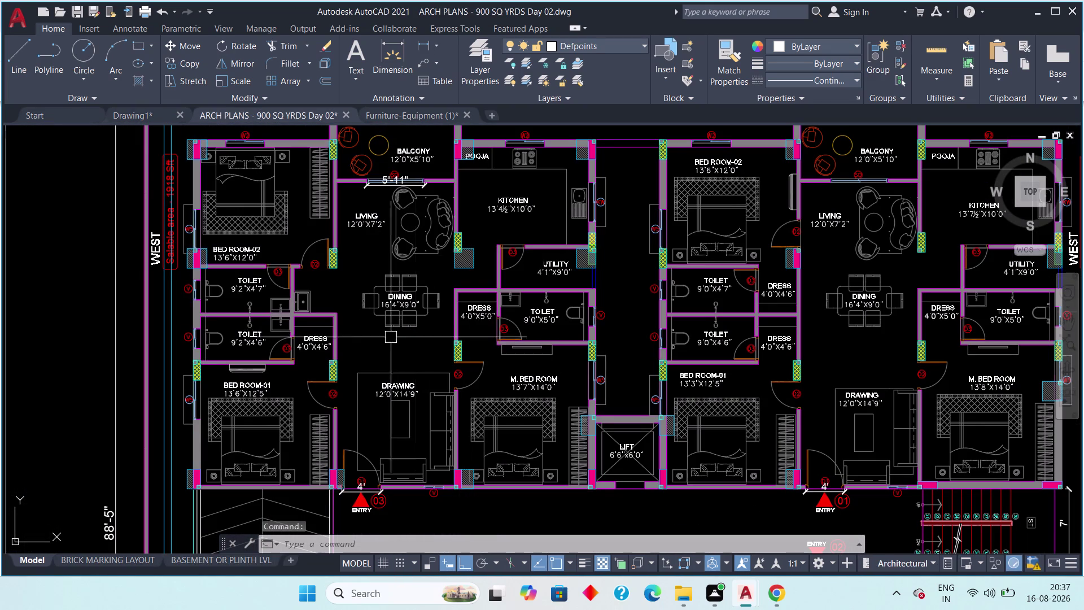
click(135, 113)
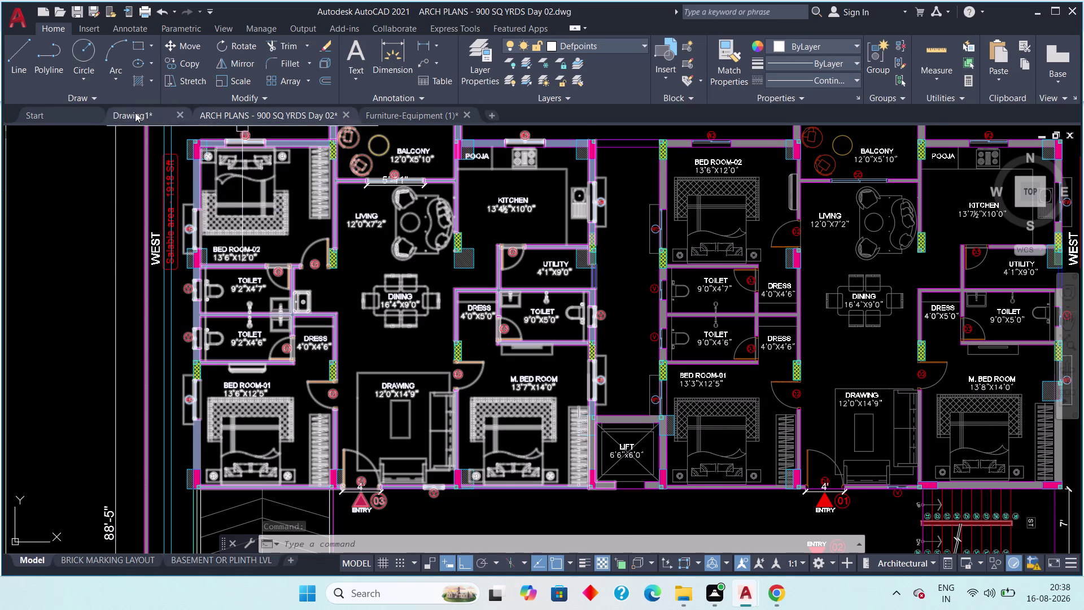
scroll(up, 3)
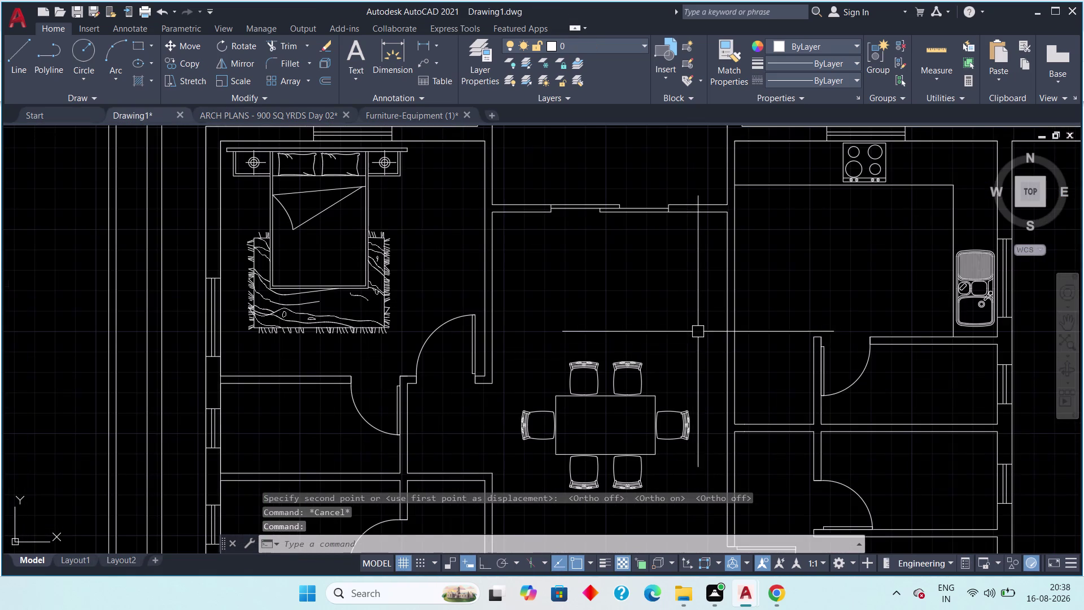
drag(702, 326, 695, 377)
middle_drag(569, 488, 591, 384)
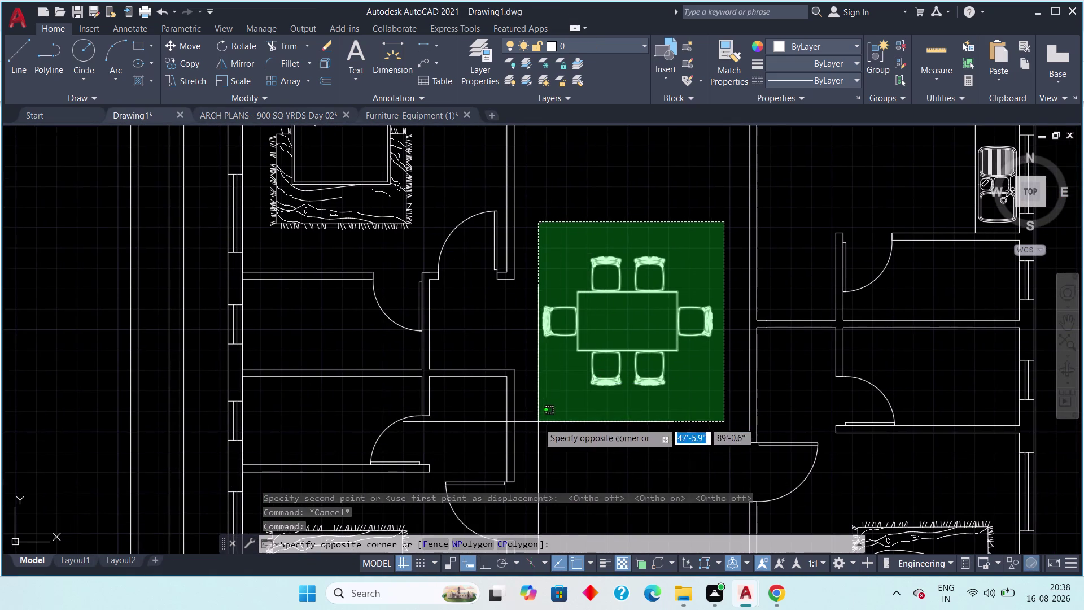
click(539, 422)
key(m)
key(space)
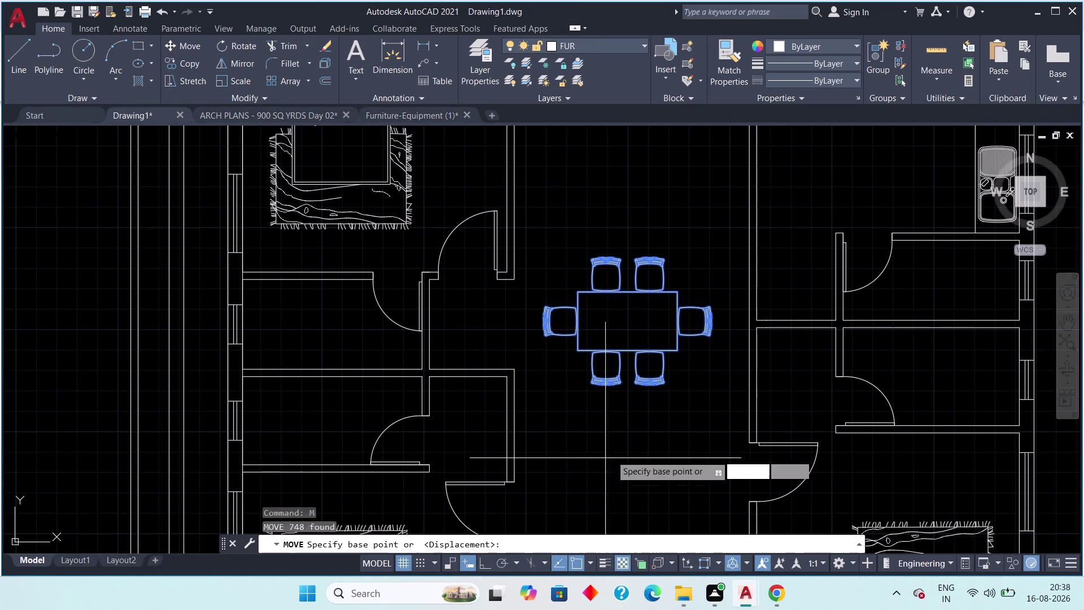
scroll(down, 3)
click(635, 328)
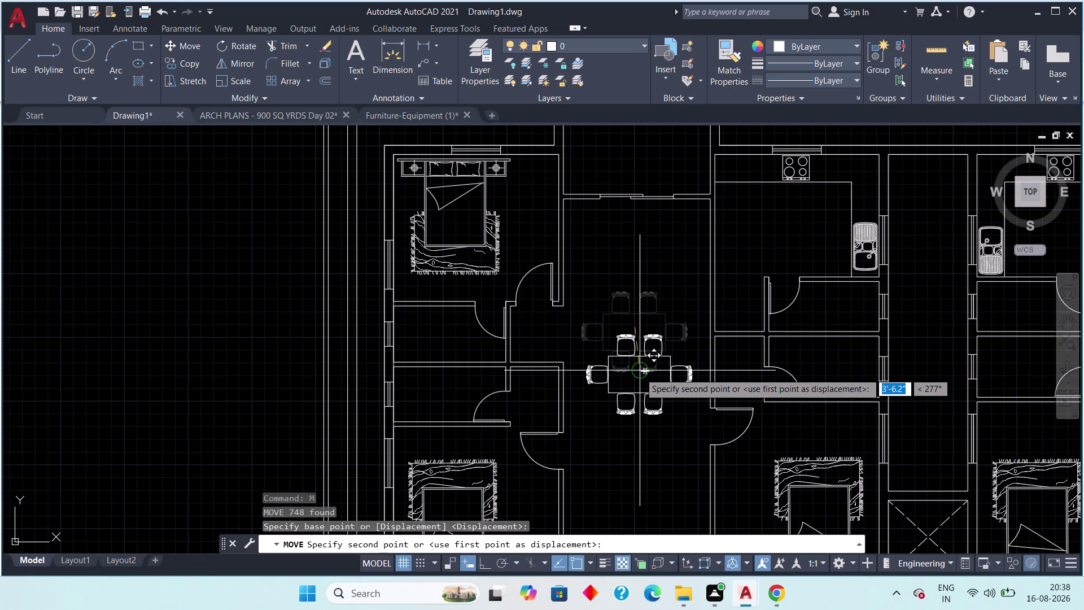
click(635, 383)
key(Escape)
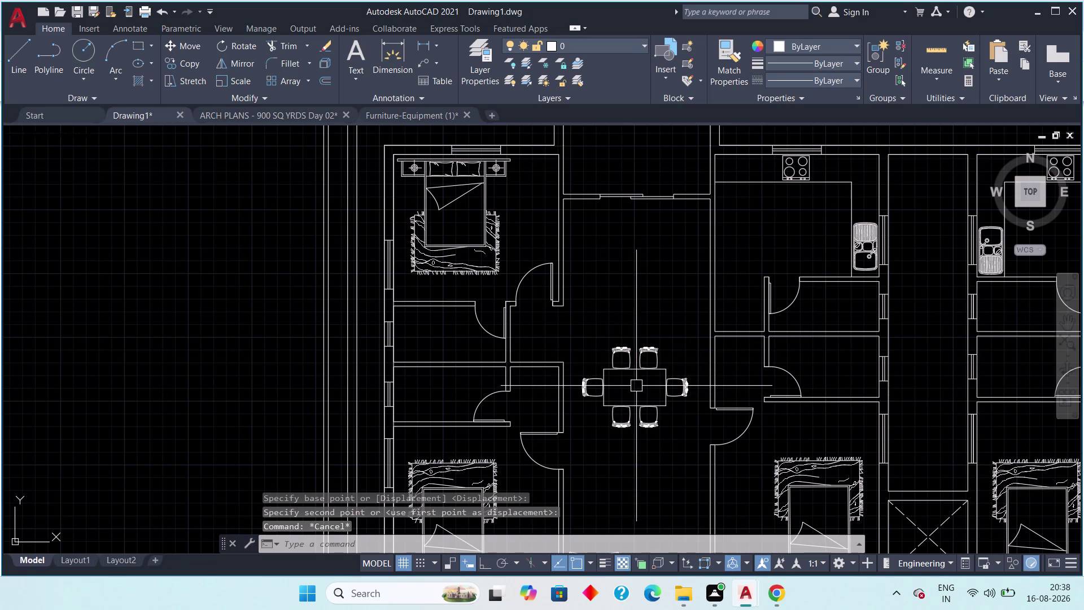
middle_drag(636, 392, 637, 328)
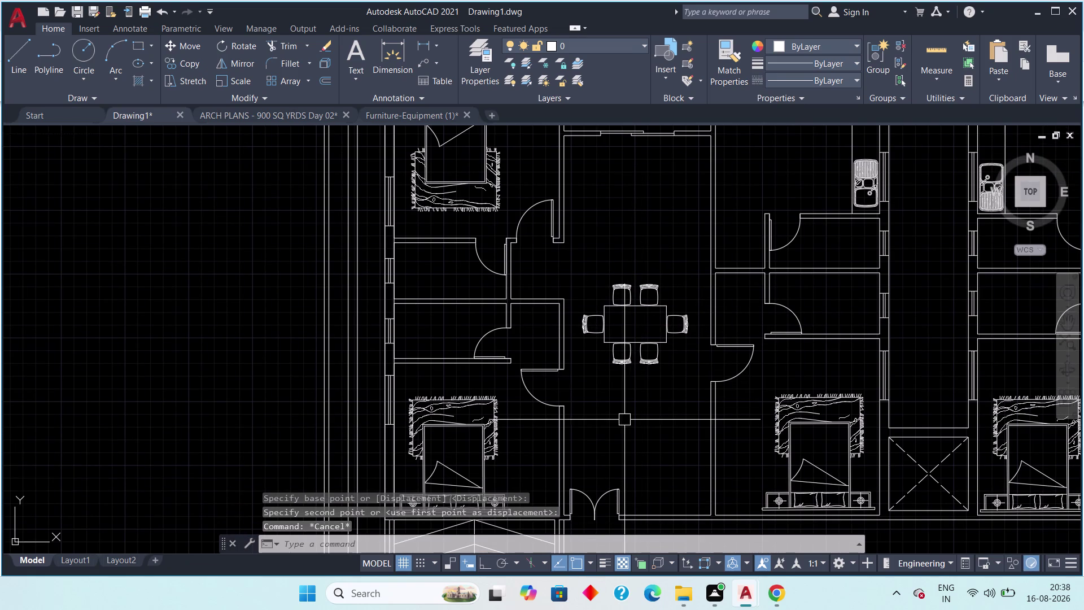
middle_drag(672, 390, 627, 388)
scroll(down, 3)
scroll(up, 3)
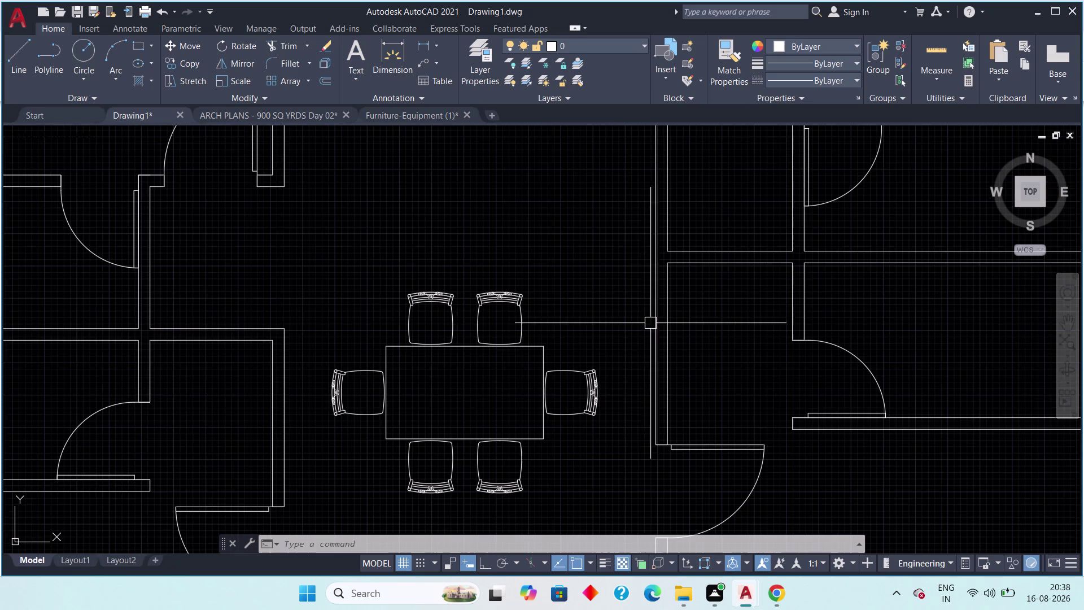
click(629, 287)
middle_drag(523, 487, 618, 380)
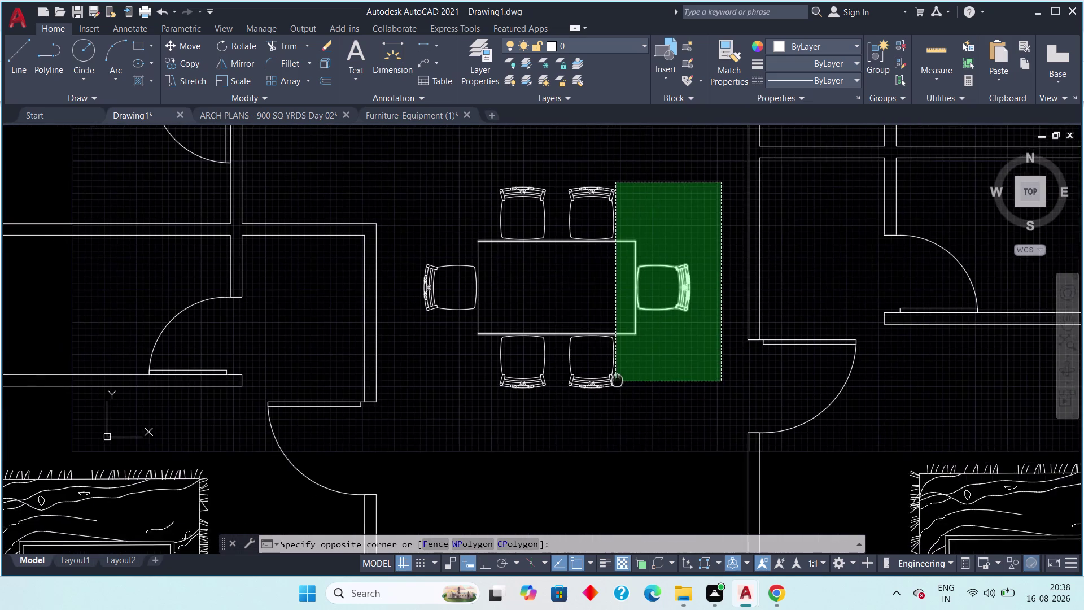
middle_drag(618, 380, 594, 392)
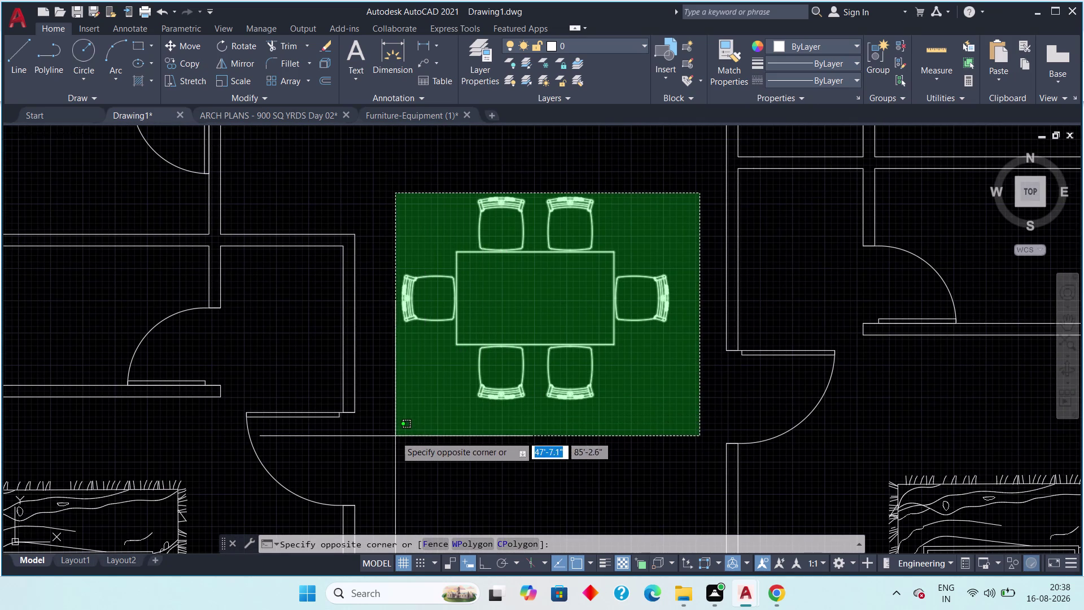
click(395, 436)
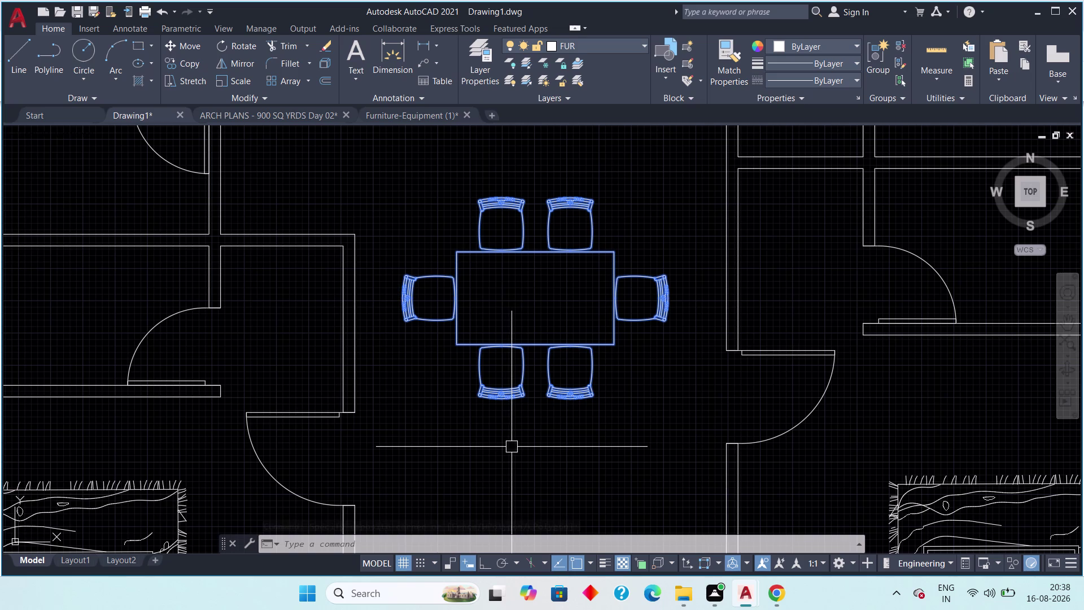
text(co)
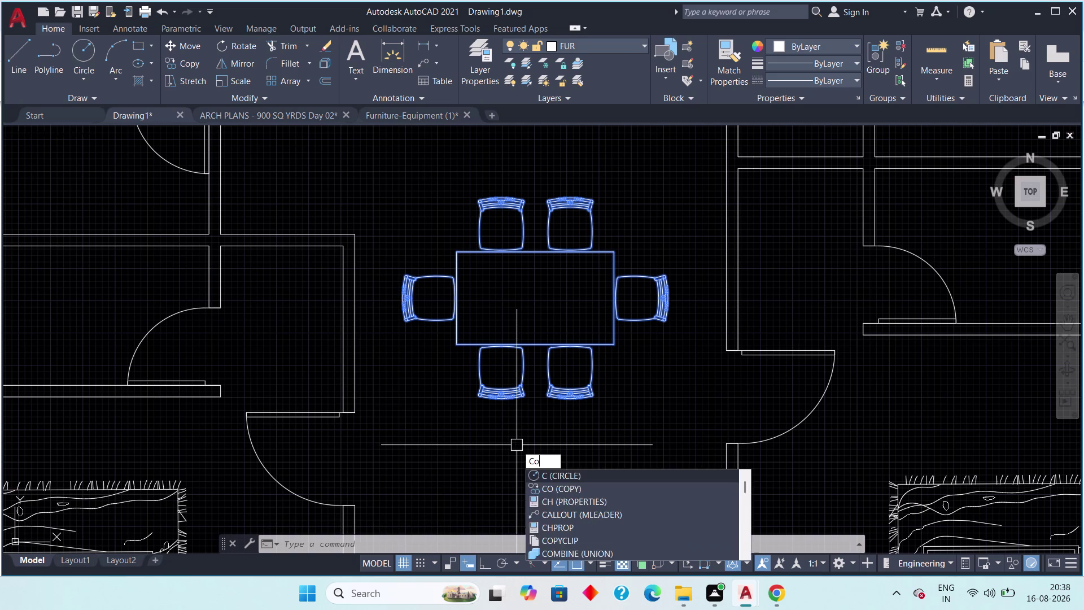
Copy the six-seat dining set, with ortho on, into the right flat's dining area.
key(space)
drag(530, 295, 562, 306)
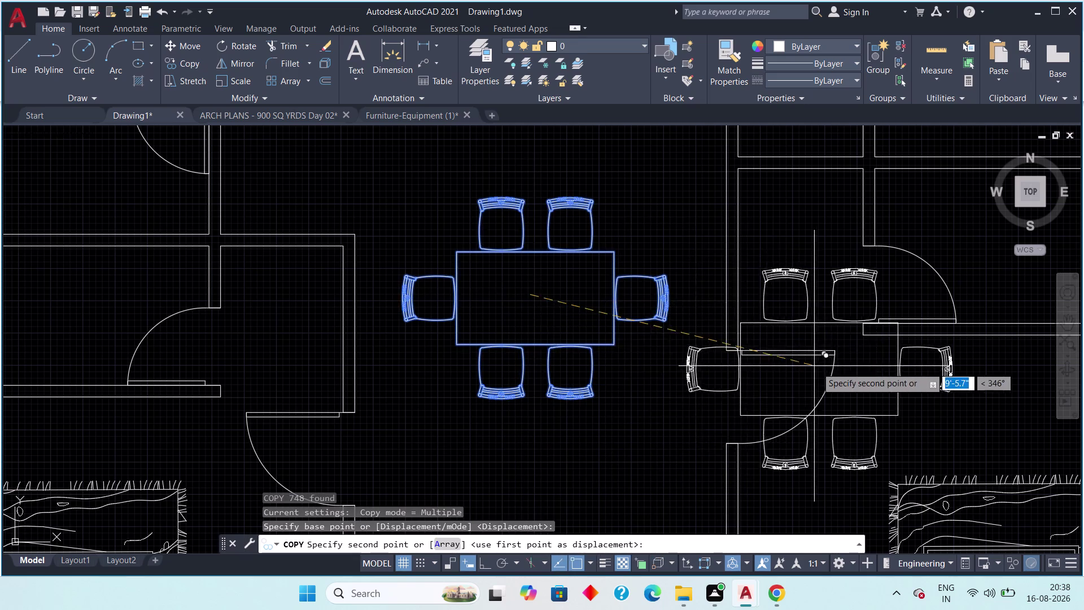
scroll(down, 3)
middle_drag(872, 343, 769, 357)
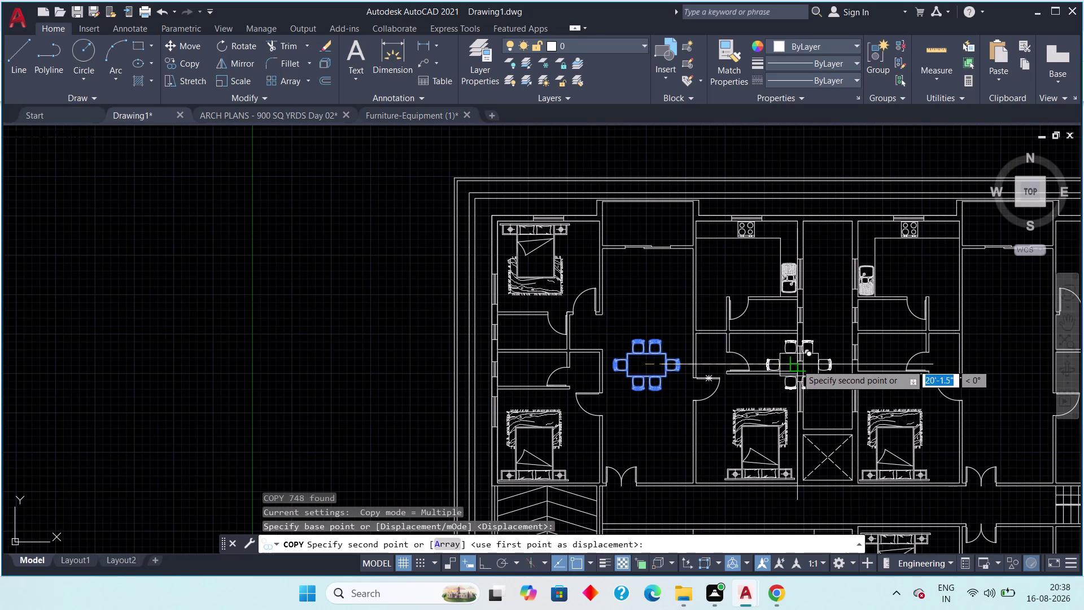
middle_drag(909, 379, 704, 395)
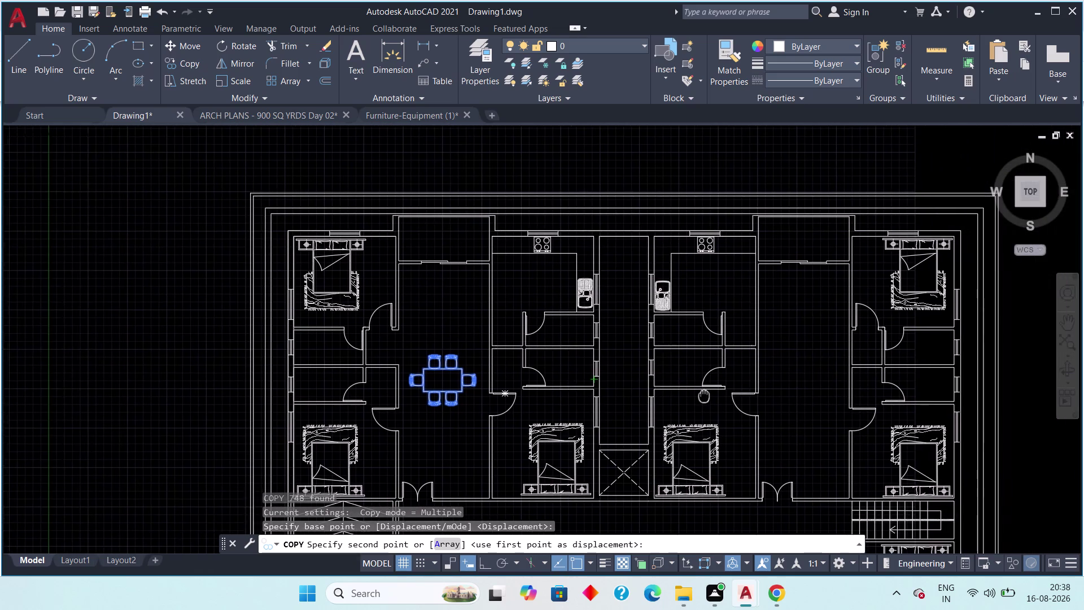
middle_drag(705, 395, 681, 395)
scroll(up, 3)
scroll(up, 3)
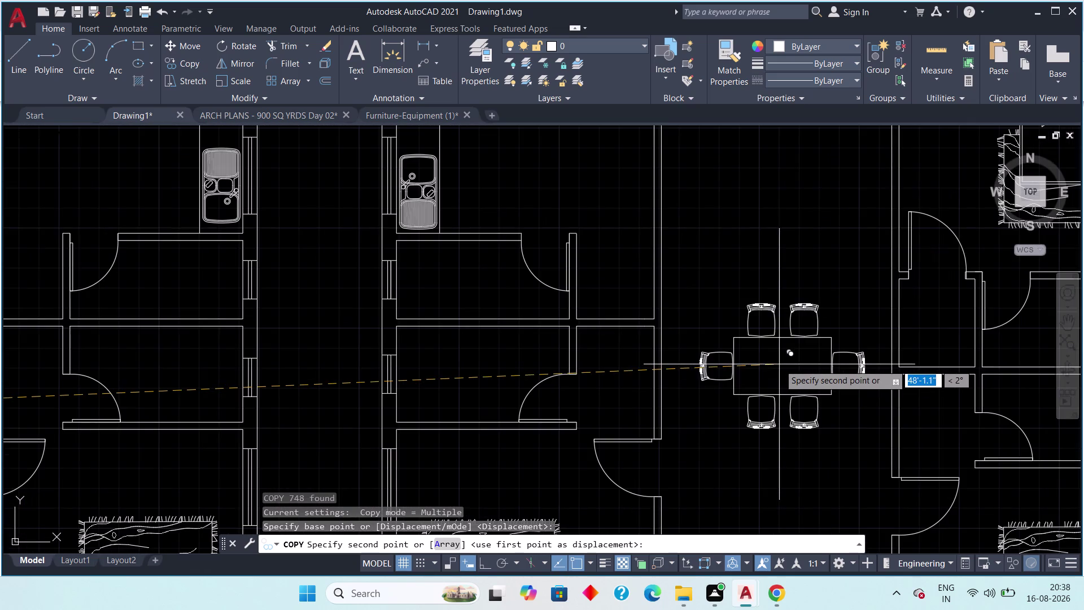
scroll(down, 3)
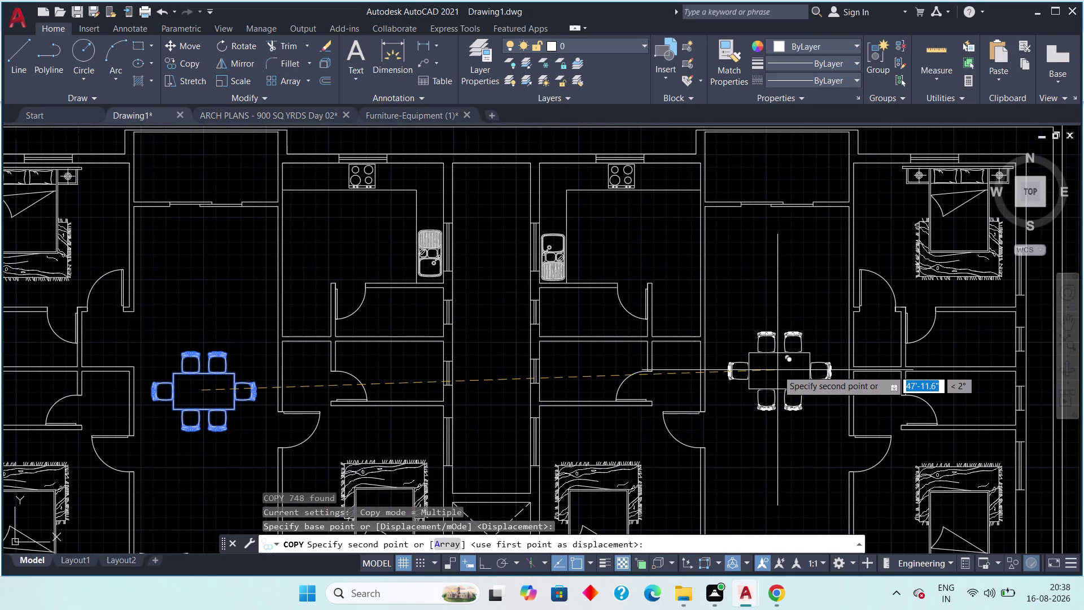
scroll(down, 3)
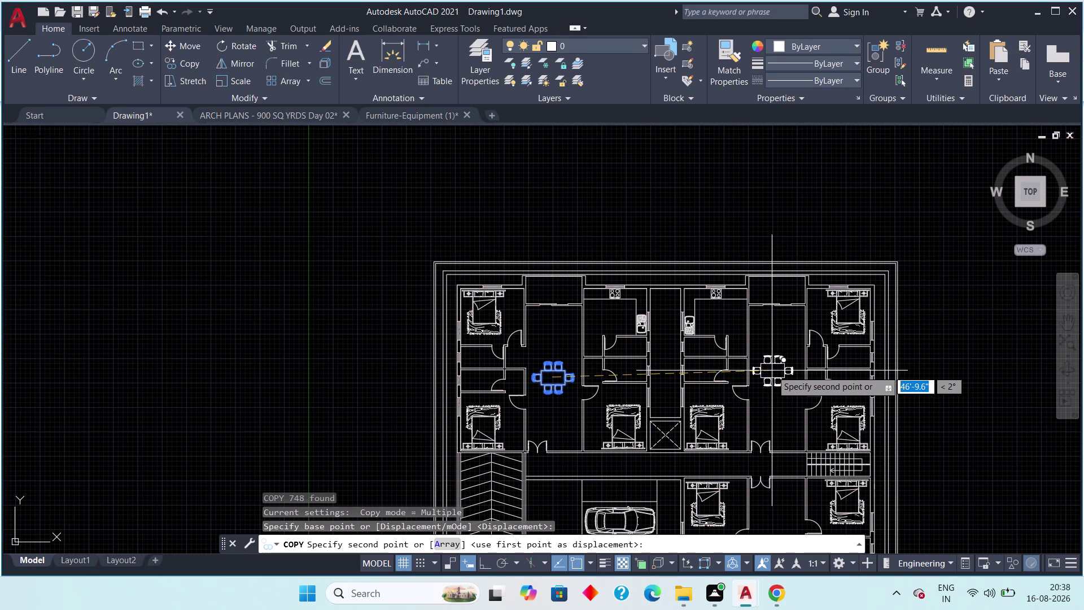
key(F8)
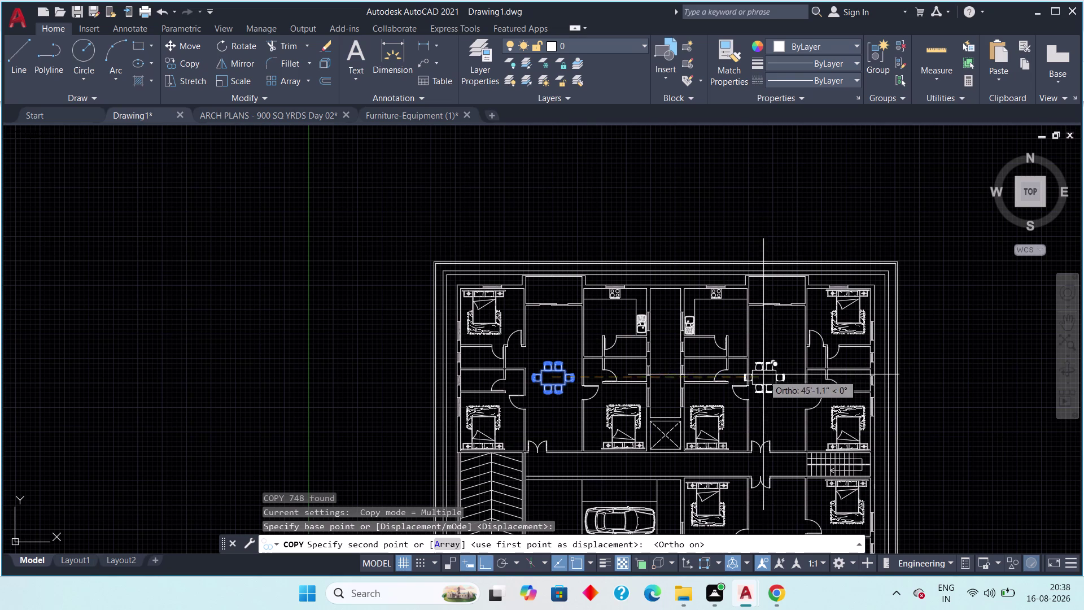
scroll(up, 3)
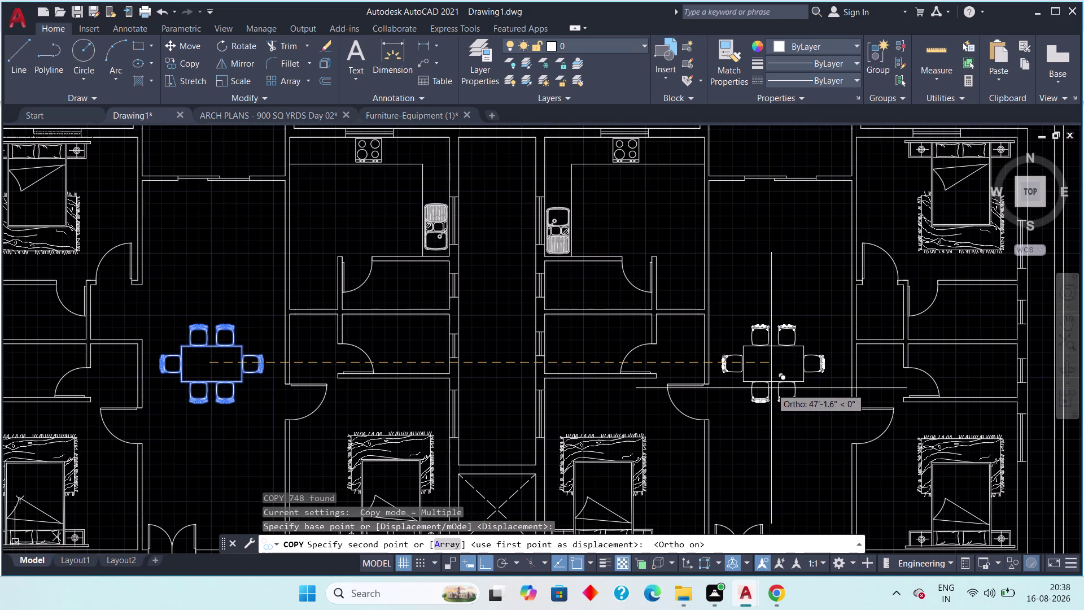
click(780, 392)
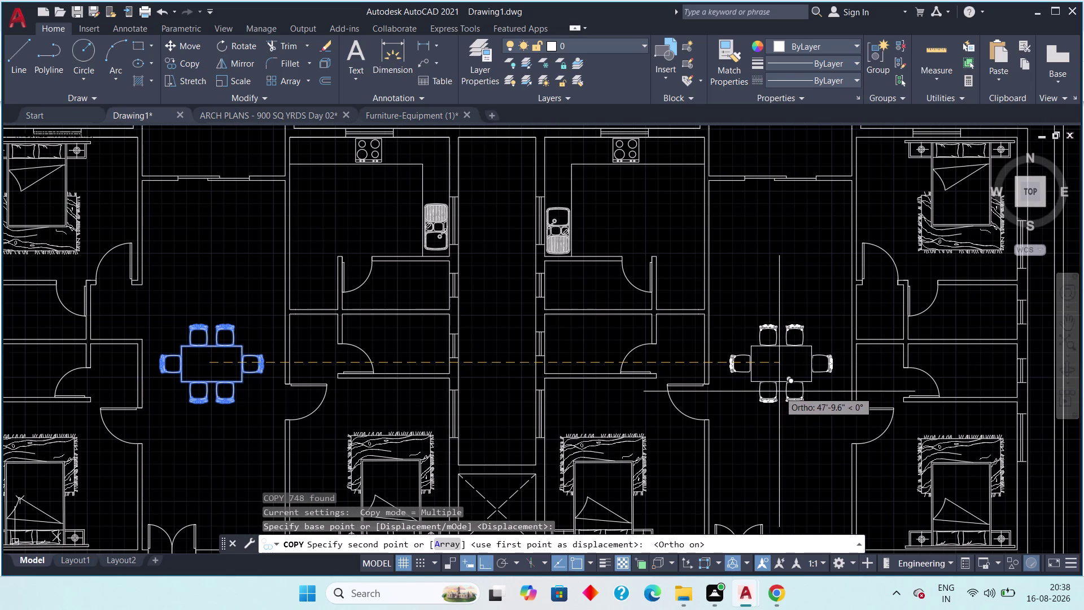
key(Escape)
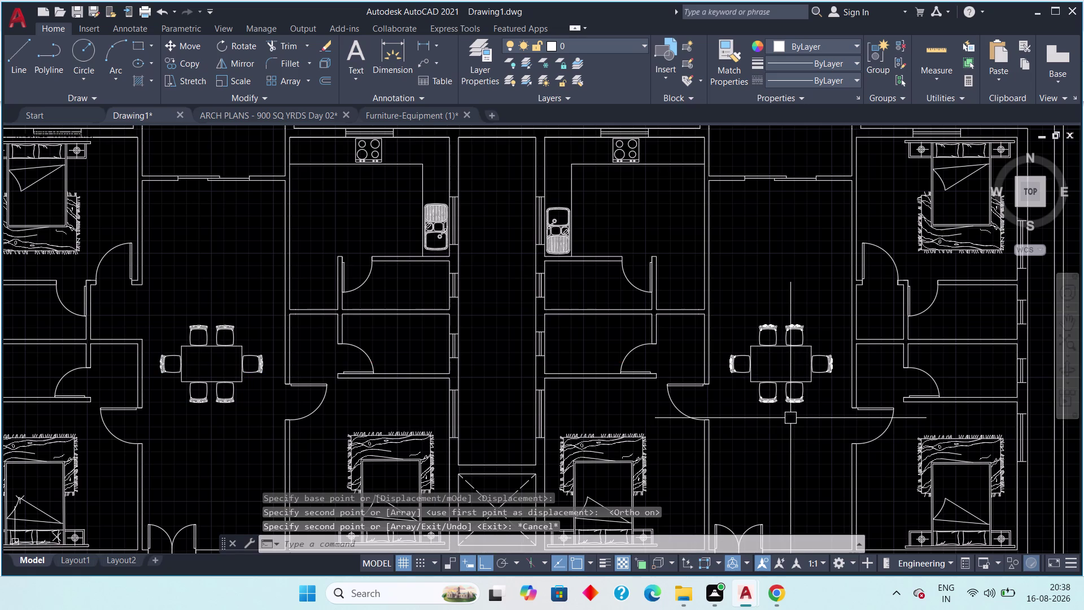
Select the newly copied dining set in the right flat.
scroll(down, 3)
middle_drag(791, 415, 766, 287)
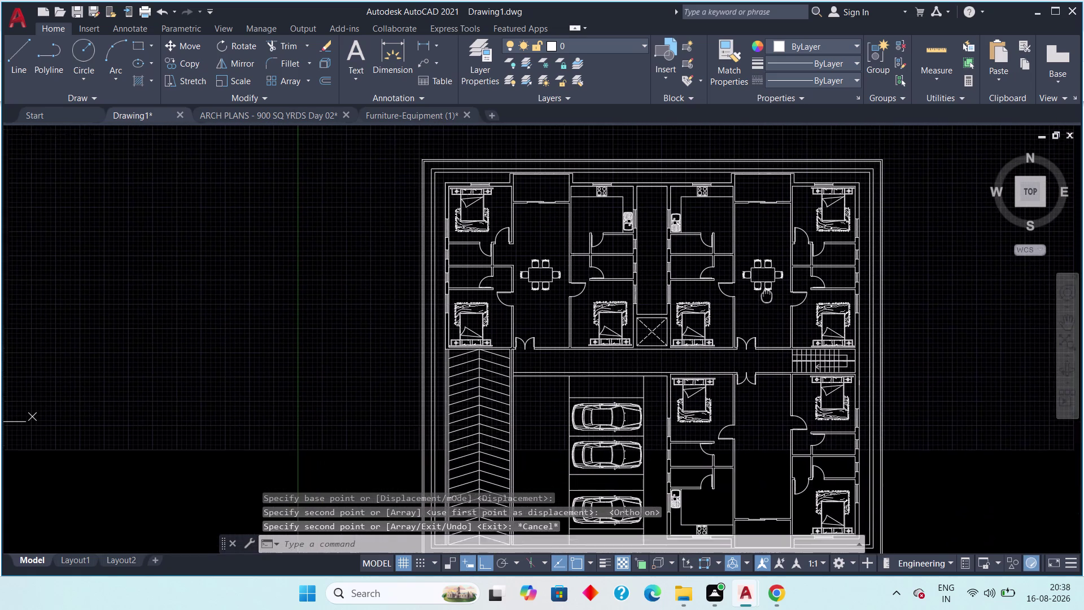
middle_drag(766, 287, 760, 267)
scroll(up, 3)
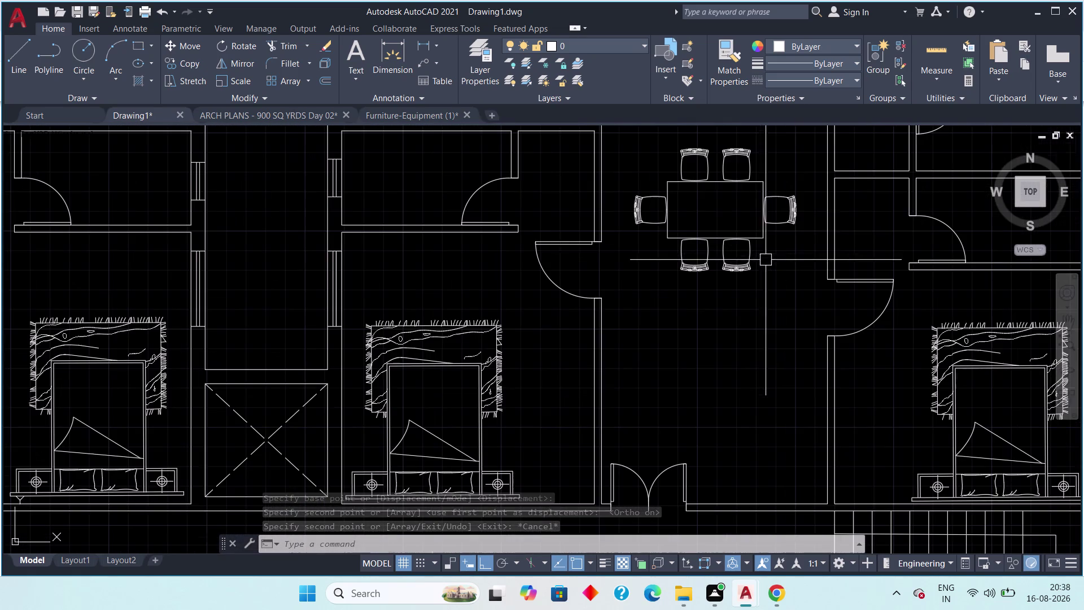
click(806, 135)
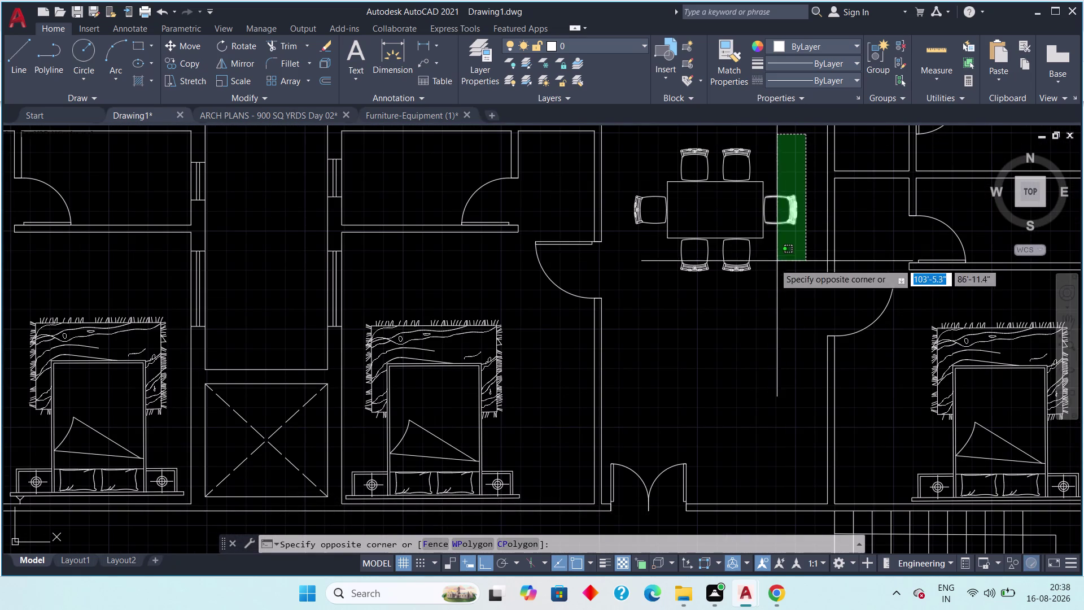
click(627, 297)
scroll(down, 3)
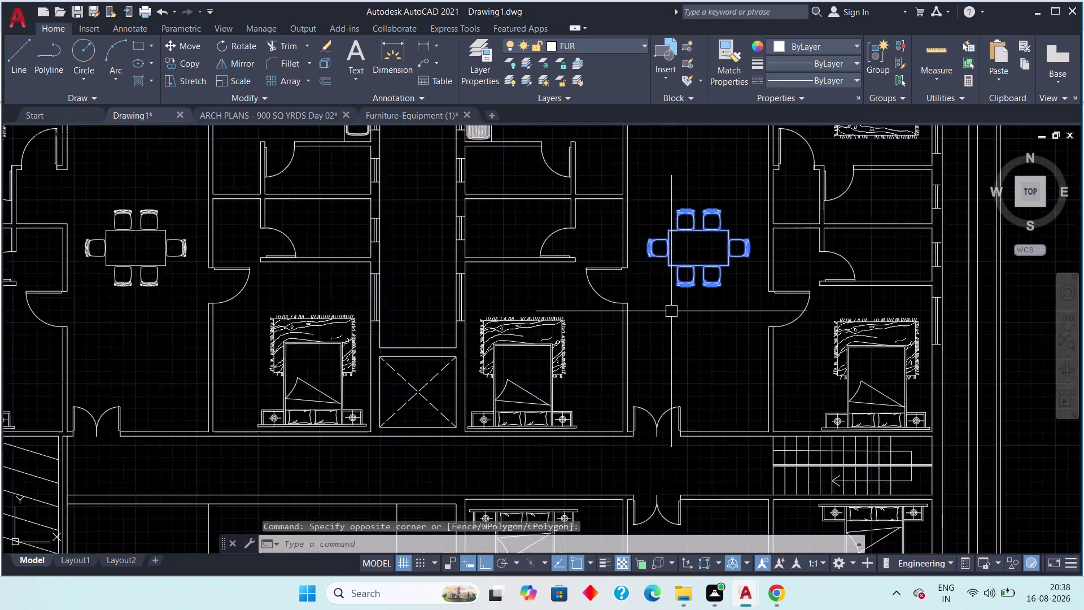
middle_drag(681, 325, 681, 310)
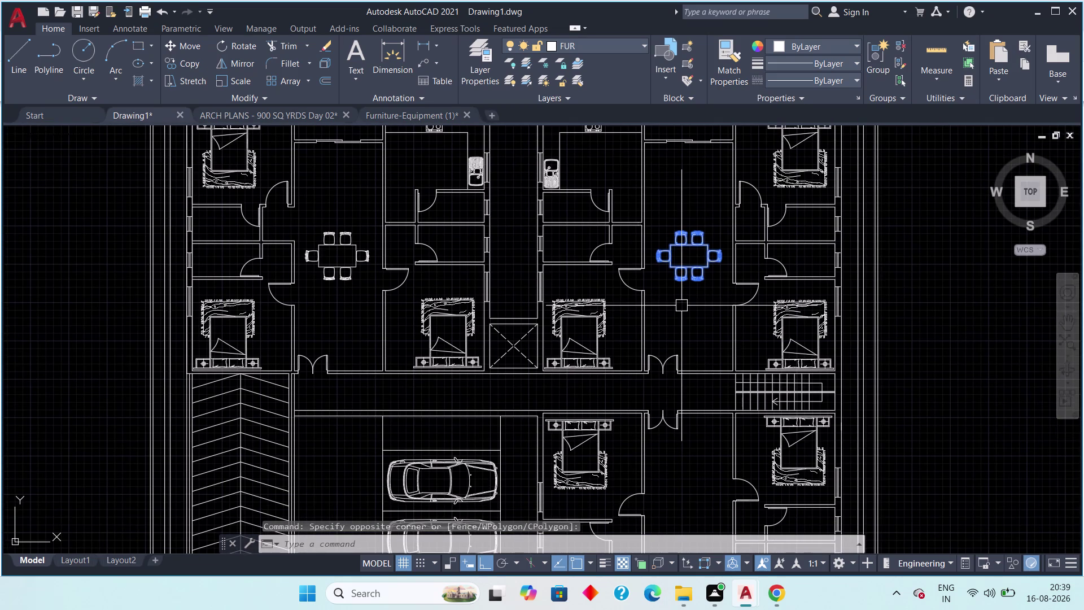
Copy the dining set with CO into the lower flat's dining area.
key(c)
key(o)
key(space)
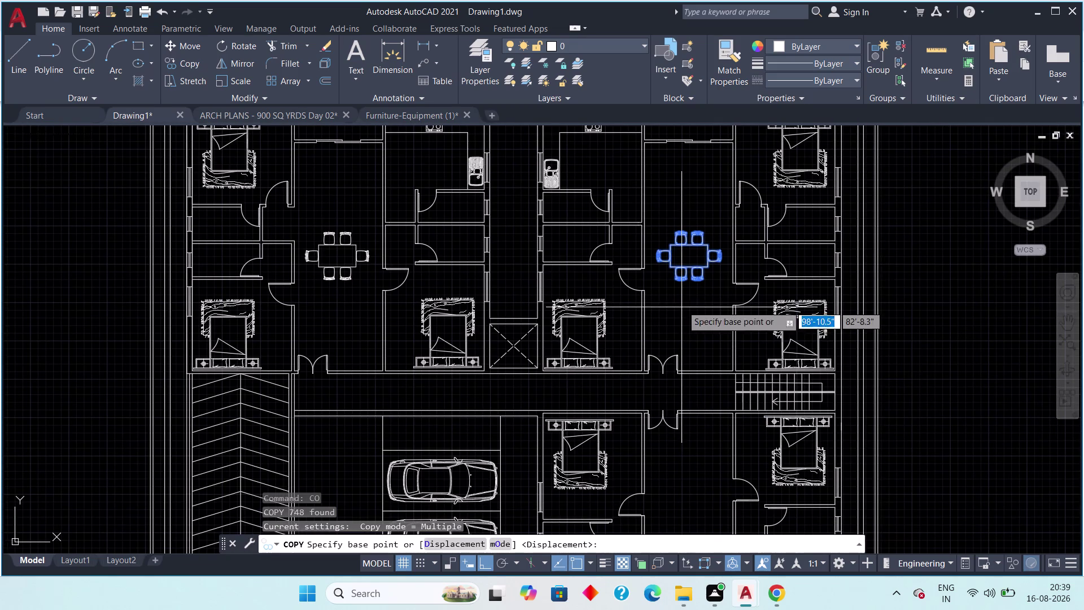
click(685, 254)
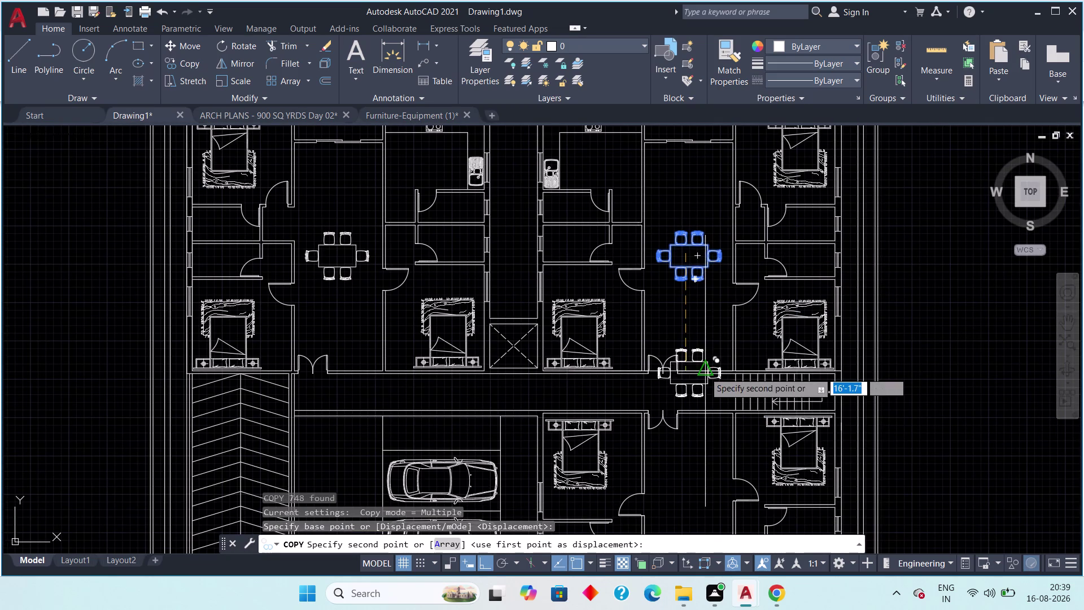
middle_drag(697, 413, 703, 343)
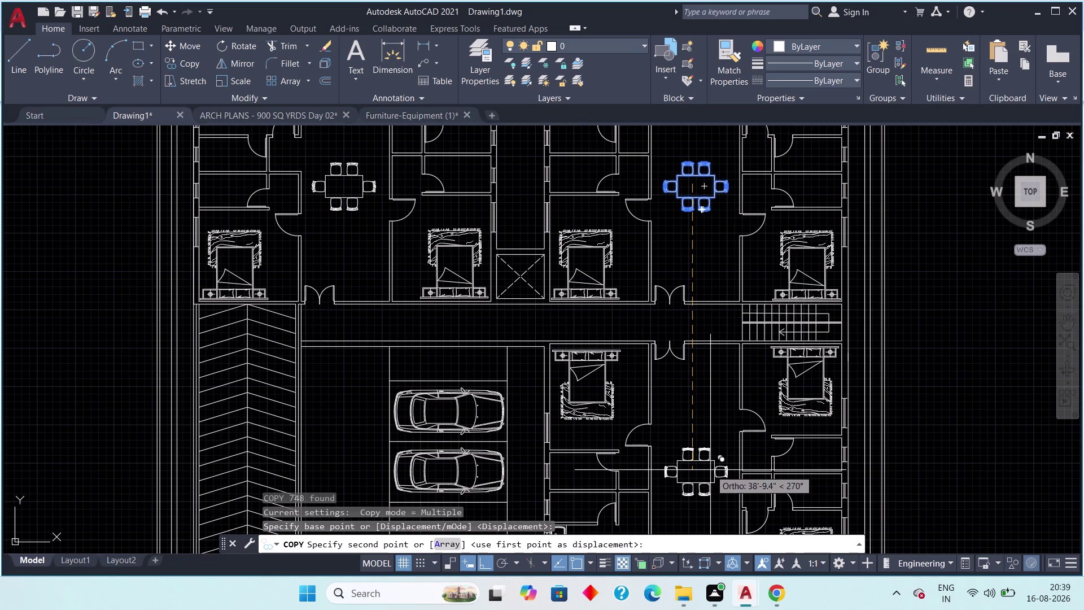
click(710, 470)
scroll(down, 3)
middle_drag(707, 458, 706, 349)
key(Escape)
Select the dining set just copied into the lower flat.
scroll(up, 3)
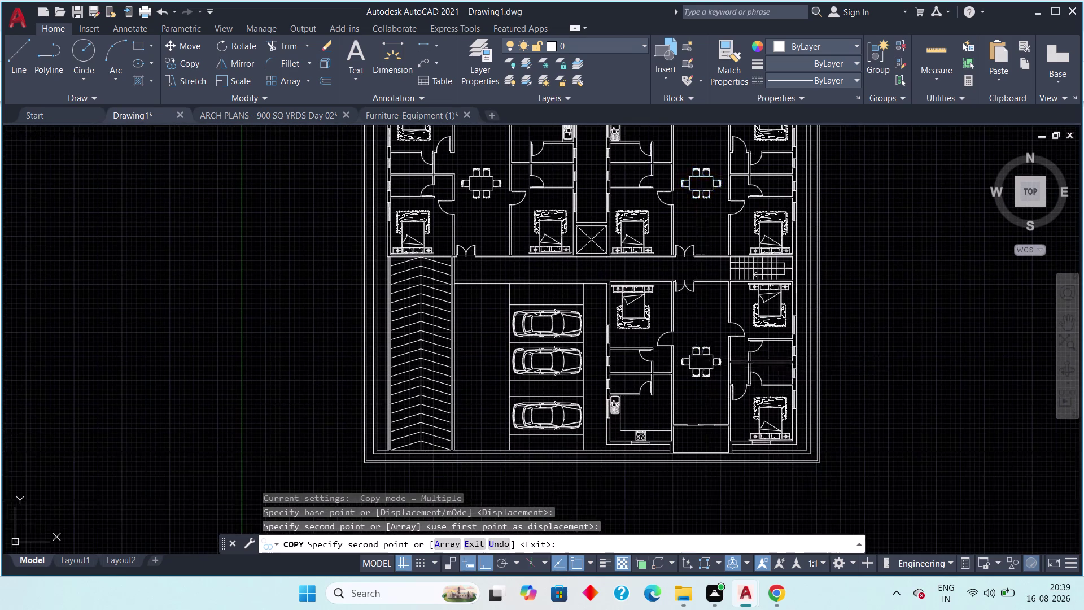
scroll(up, 3)
middle_drag(706, 365, 707, 305)
scroll(up, 3)
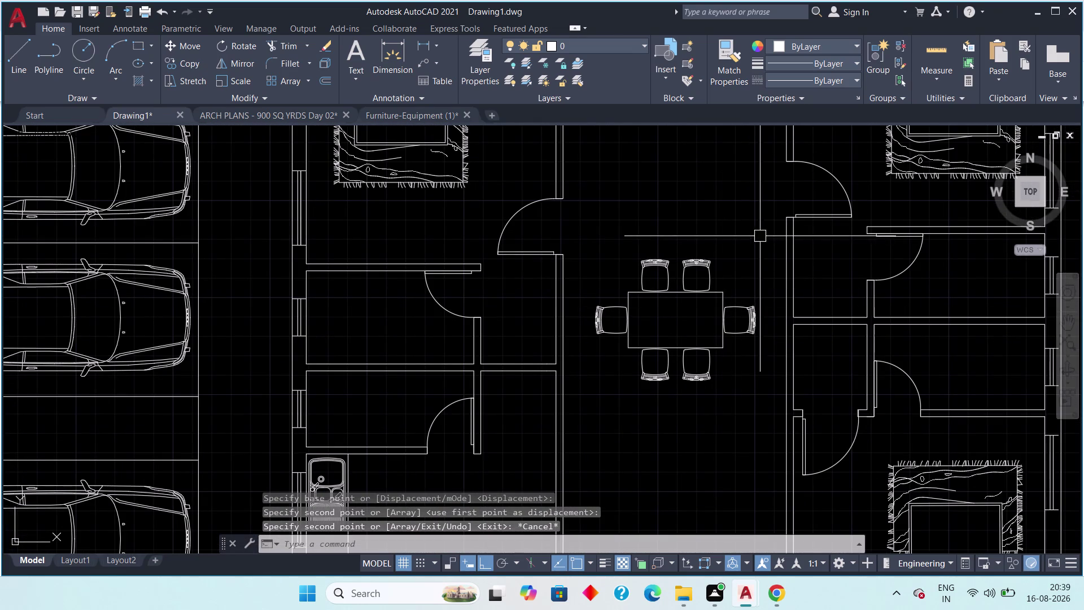
drag(773, 230, 761, 270)
click(587, 411)
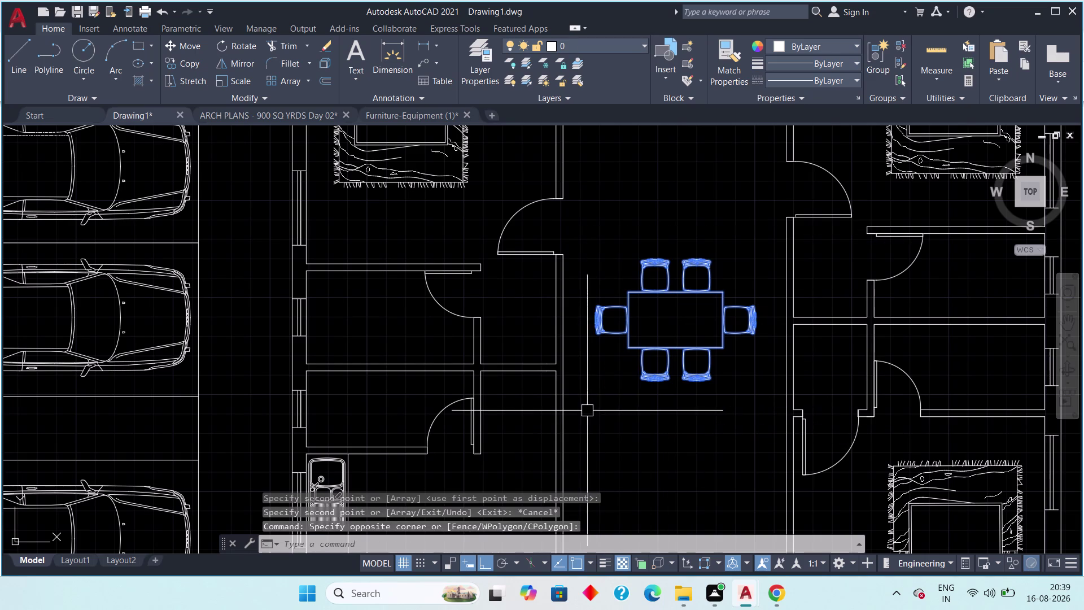
Start moving the copied dining set, then cancel the move.
text(m)
key(space)
click(668, 312)
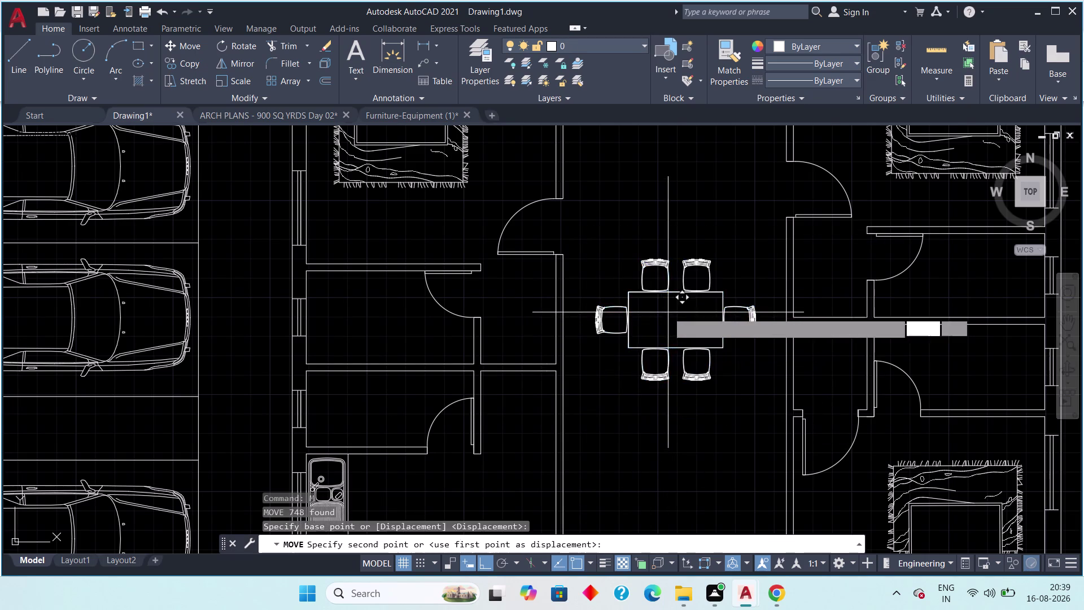
click(669, 285)
key(Escape)
scroll(down, 3)
middle_drag(669, 356, 671, 366)
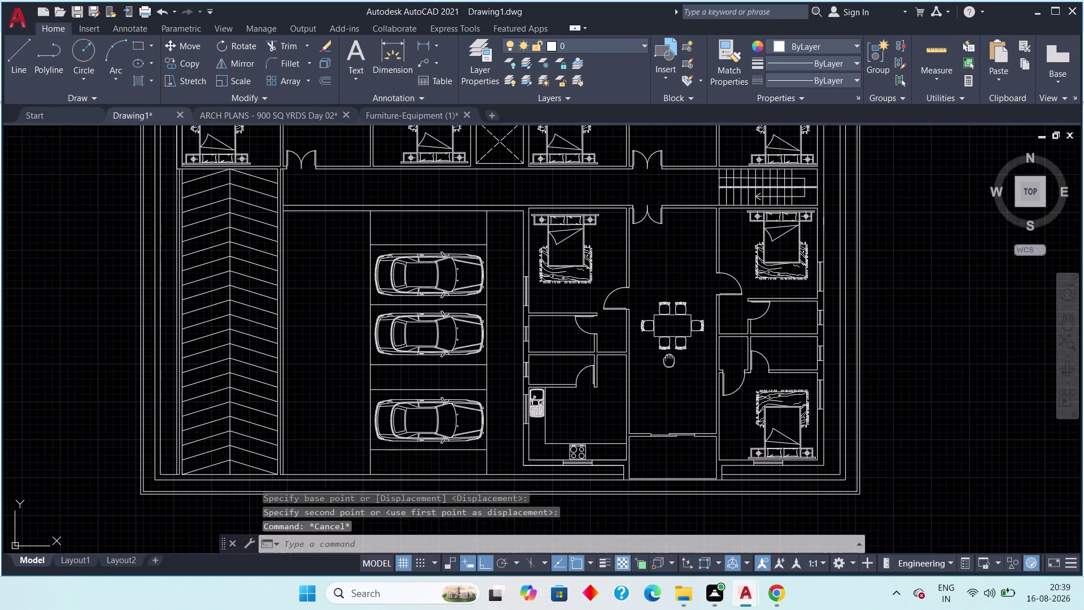
middle_drag(670, 365, 674, 400)
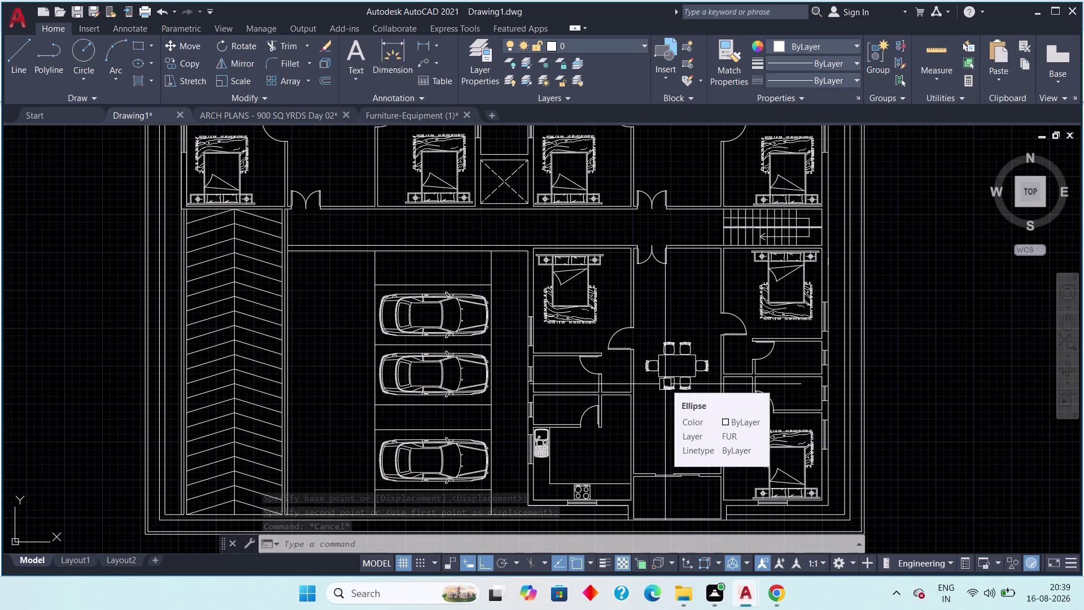
scroll(up, 3)
scroll(up, 3)
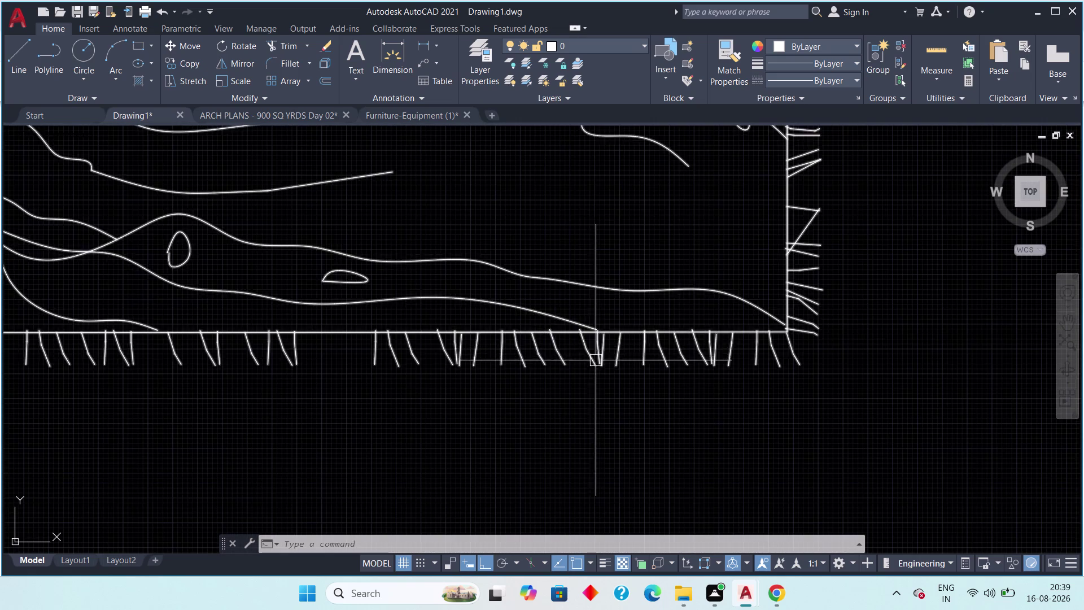
scroll(up, 3)
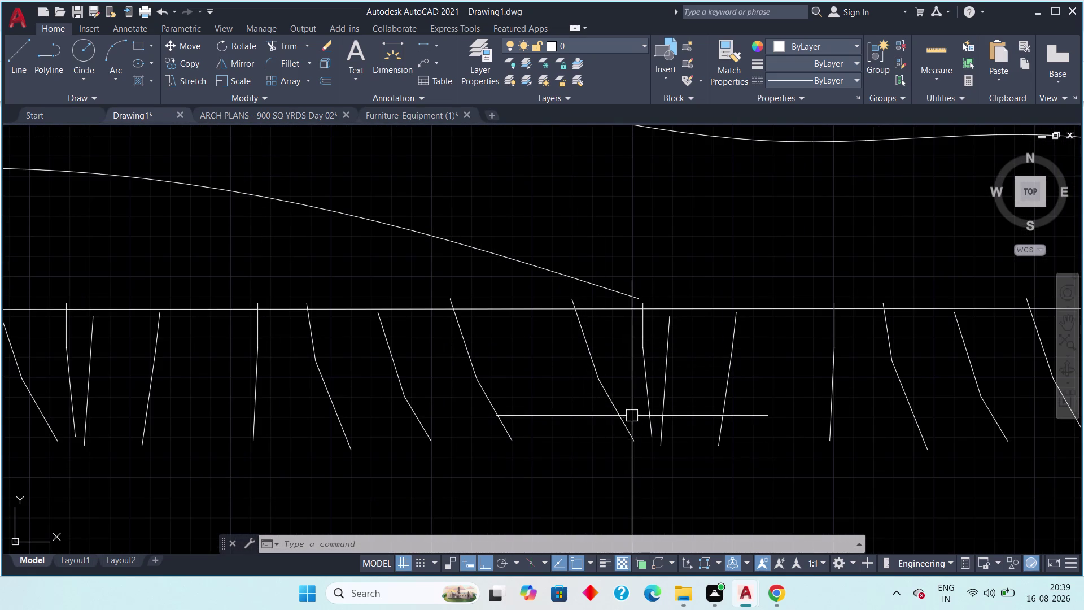
scroll(down, 3)
scroll(down, 3)
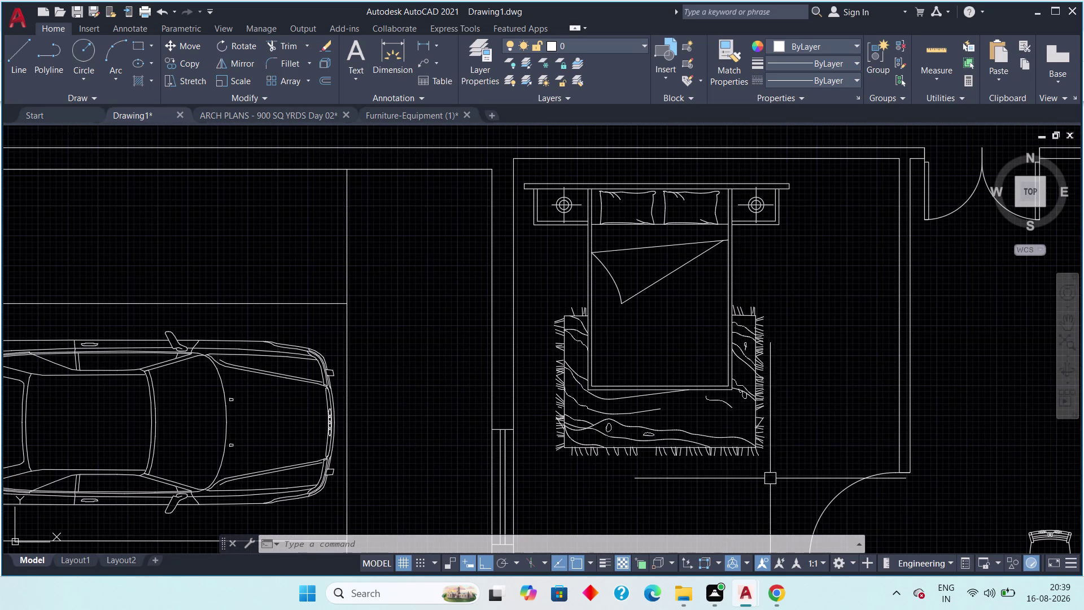
scroll(down, 3)
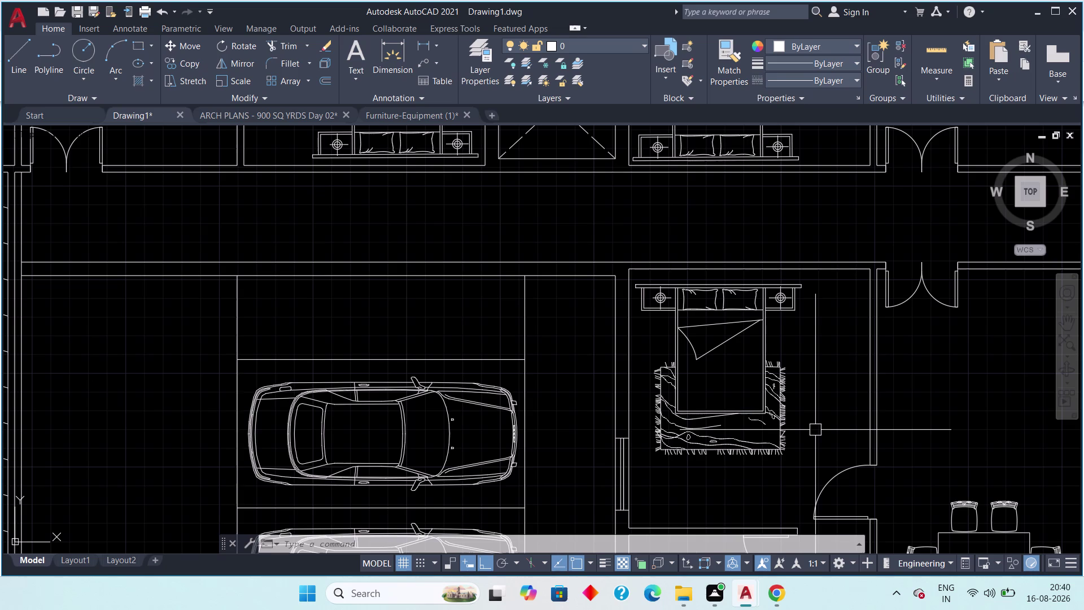
scroll(up, 3)
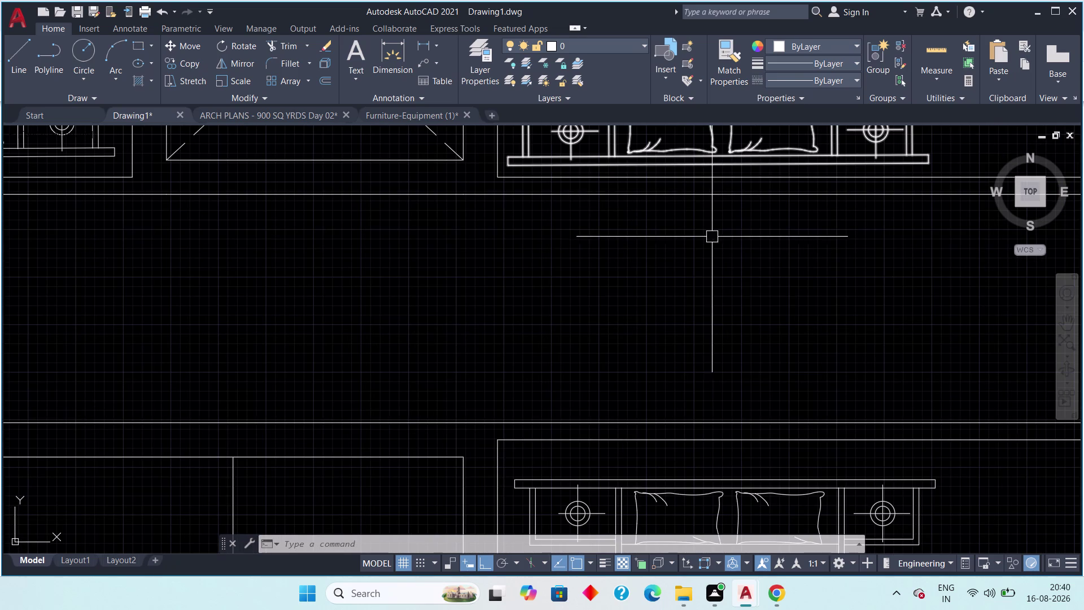
scroll(down, 3)
middle_drag(735, 371, 726, 221)
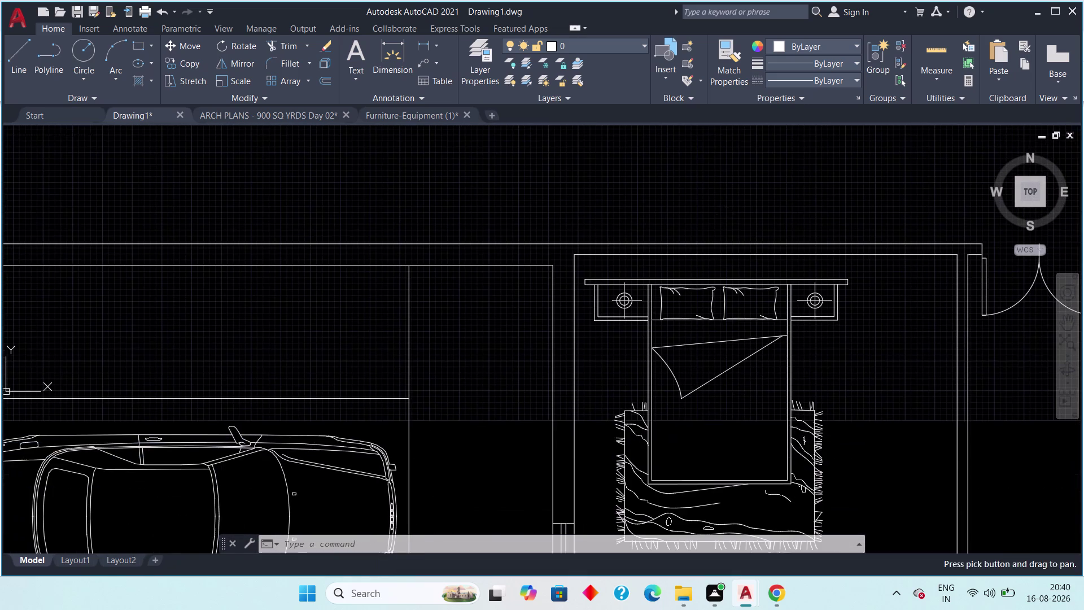
scroll(down, 3)
click(823, 263)
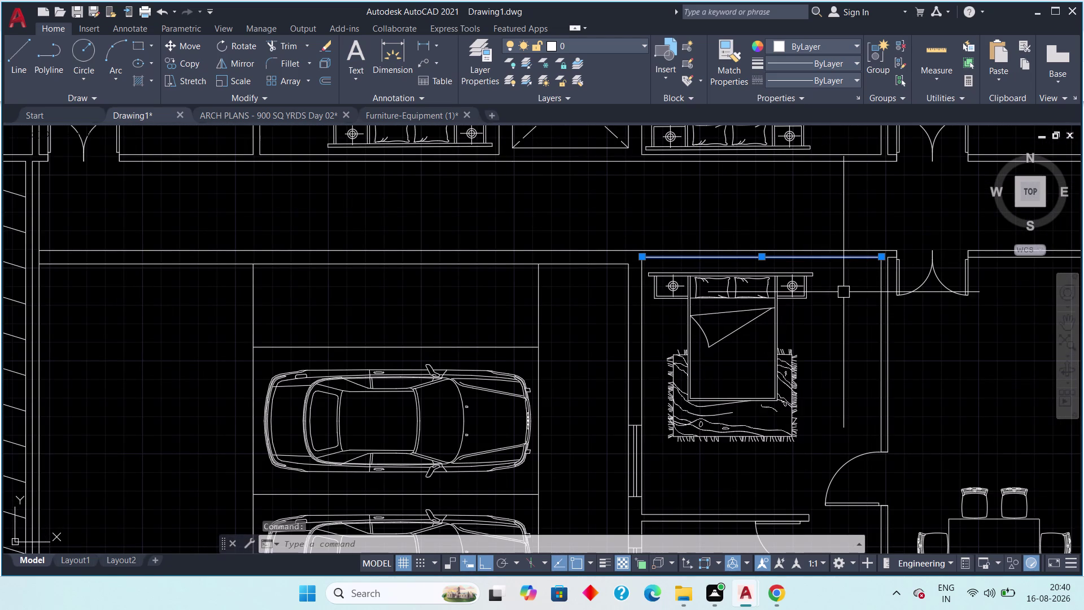
key(Escape)
scroll(up, 3)
click(820, 253)
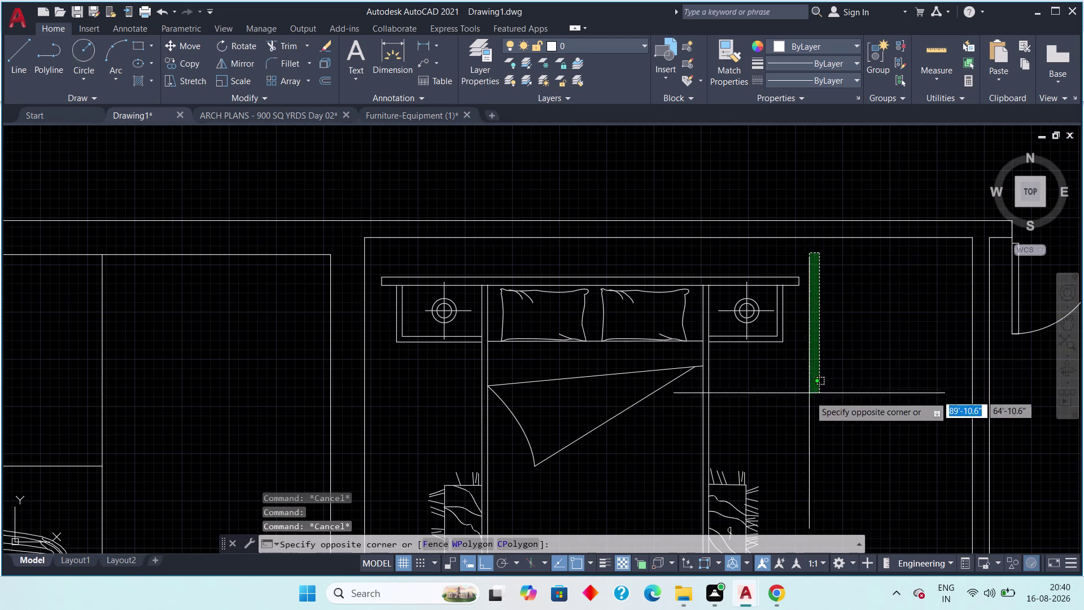
middle_drag(810, 396, 825, 292)
scroll(down, 3)
middle_drag(817, 369, 814, 344)
scroll(down, 3)
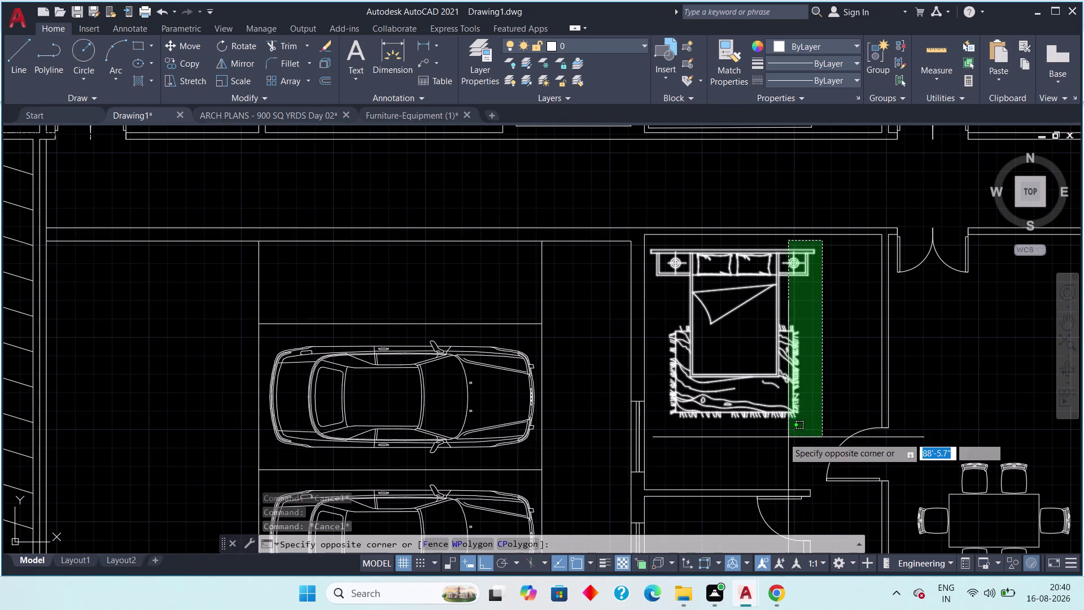
click(657, 437)
scroll(up, 3)
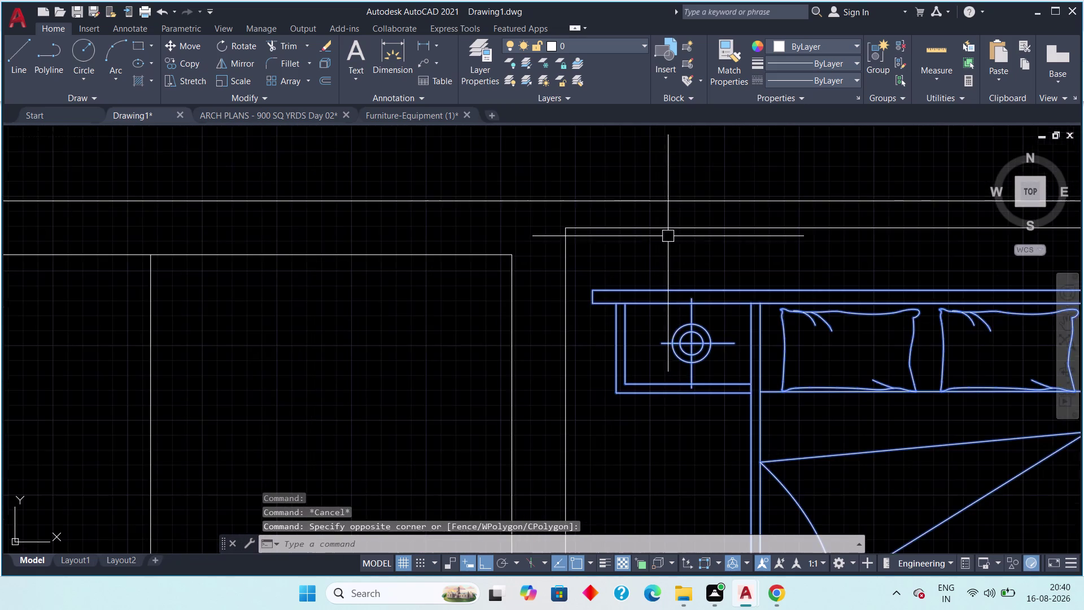
scroll(up, 3)
middle_drag(669, 245, 693, 255)
key(m)
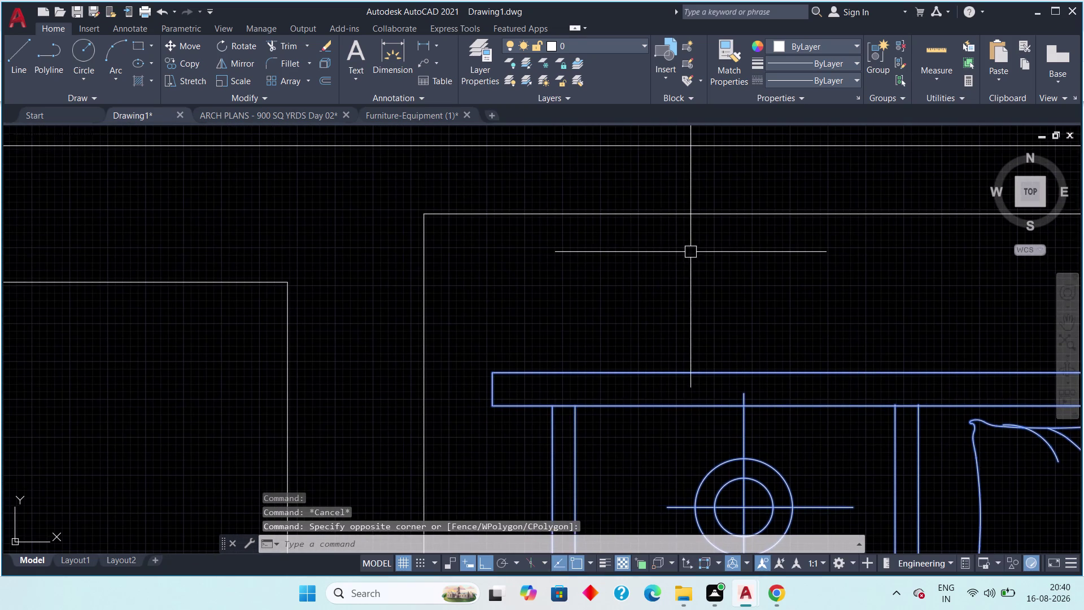
key(space)
click(492, 368)
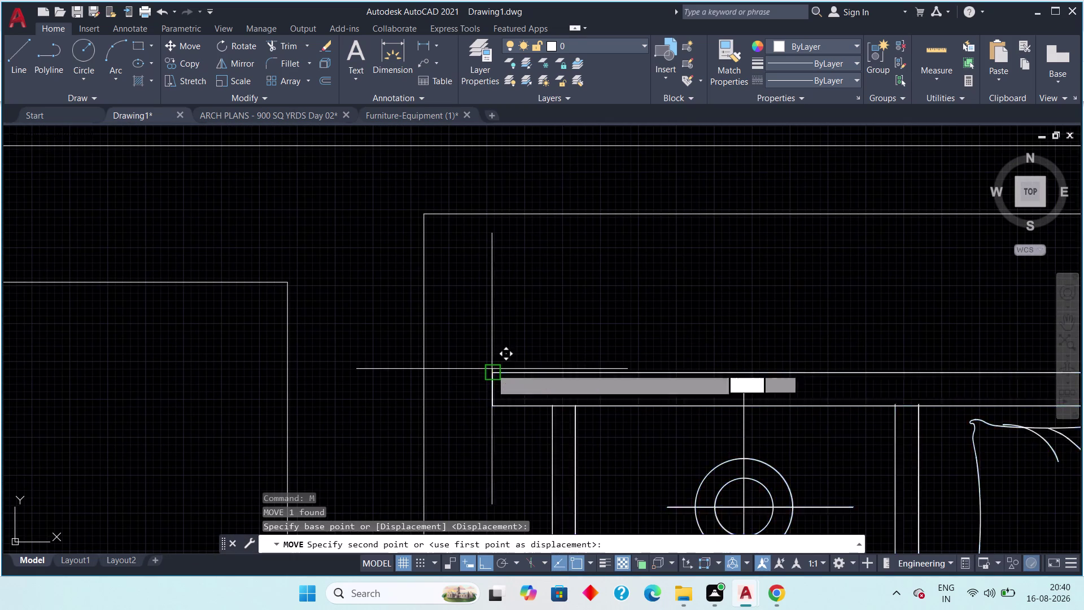
click(491, 285)
key(Escape)
scroll(down, 3)
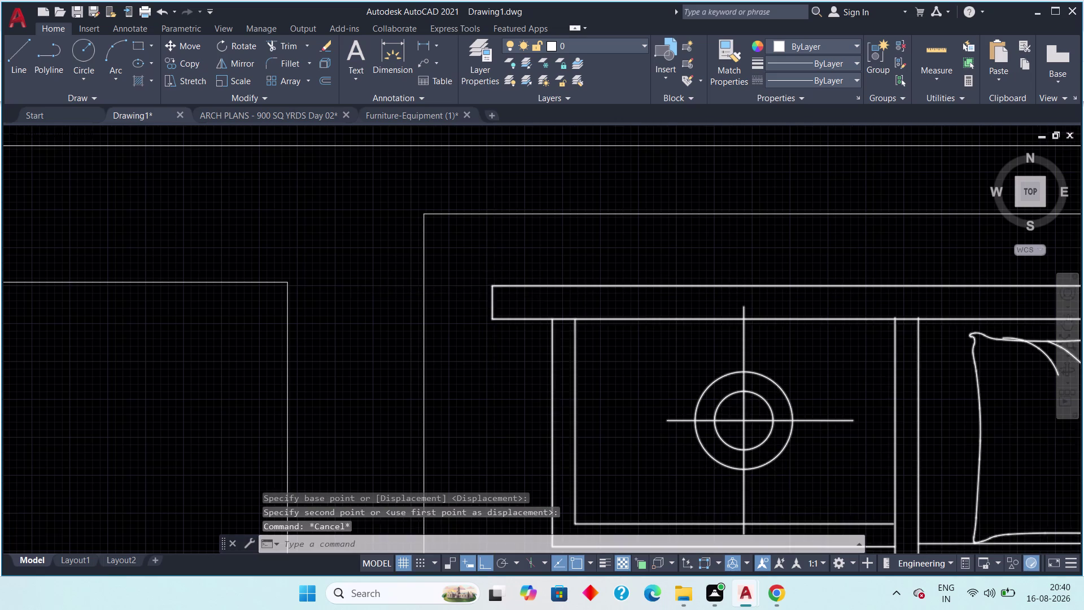
middle_drag(519, 341, 523, 256)
scroll(down, 3)
scroll(down, 3)
middle_drag(560, 320, 533, 297)
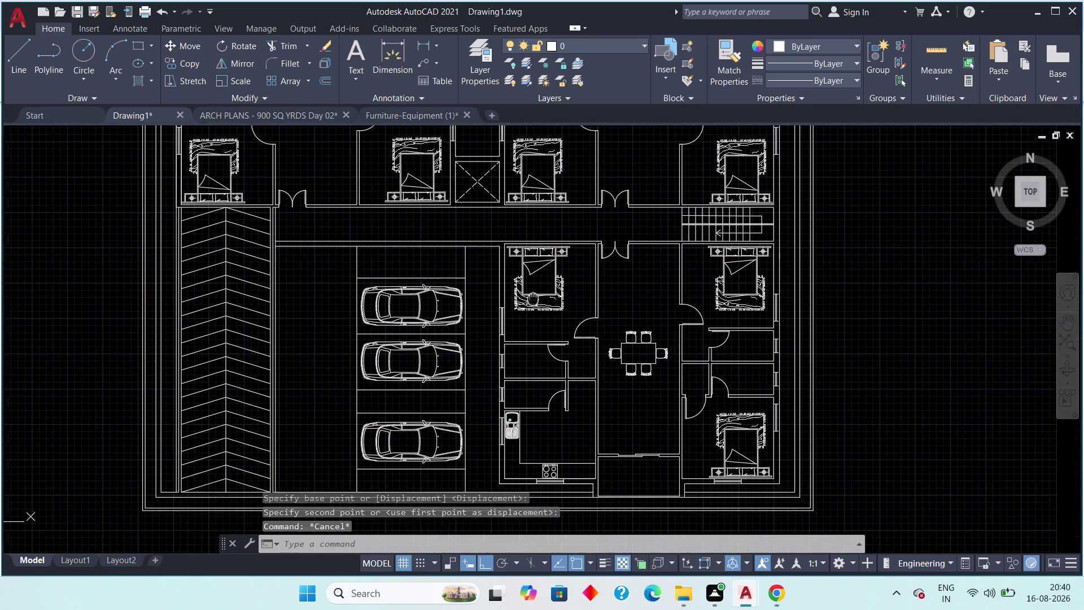
middle_drag(532, 297, 529, 295)
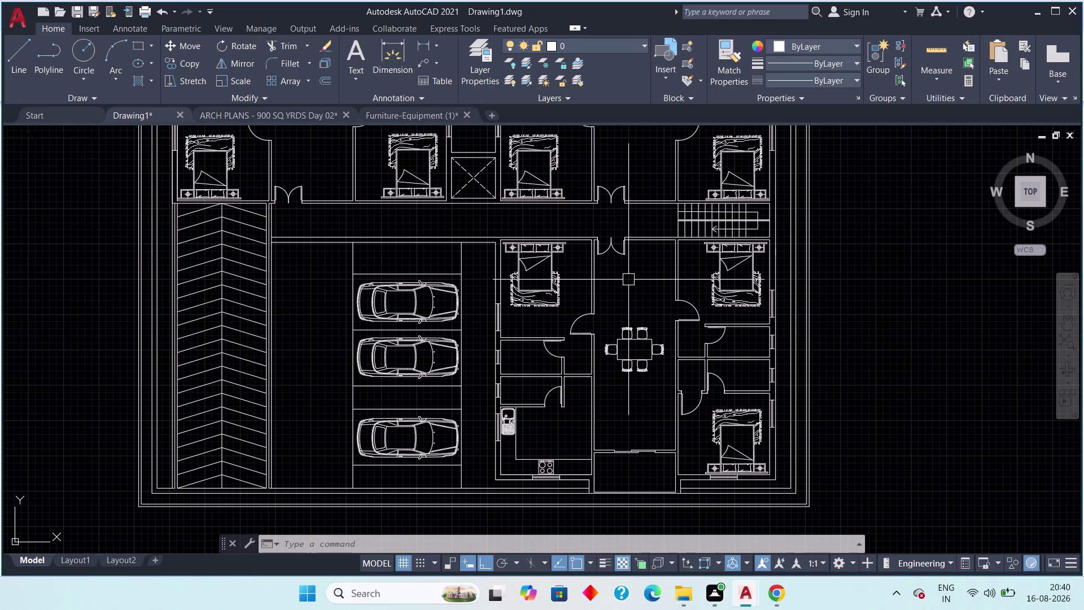
scroll(up, 3)
scroll(down, 3)
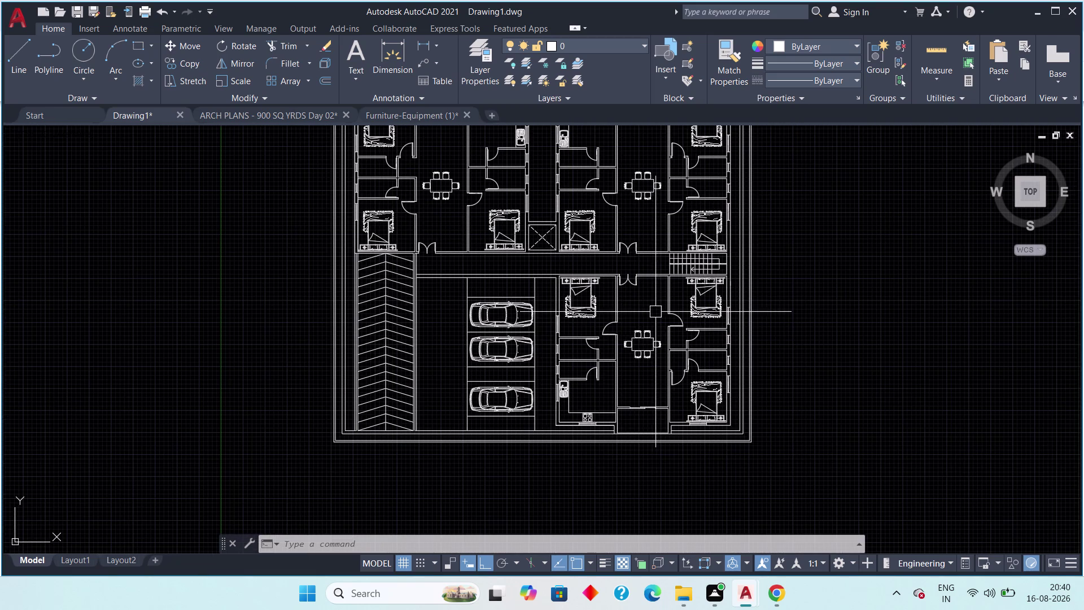
middle_drag(655, 312, 661, 346)
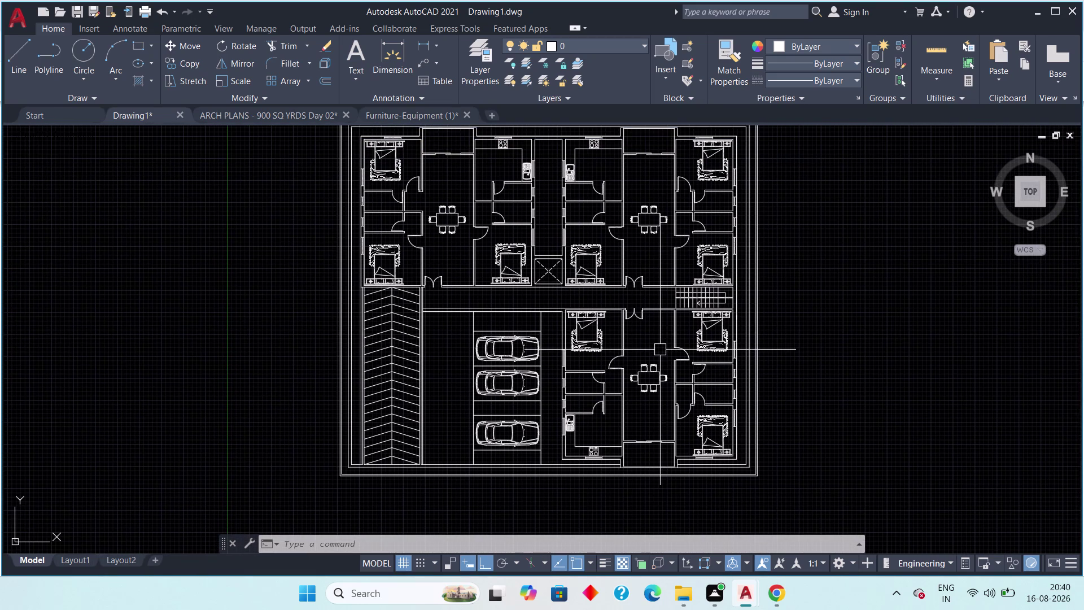
click(280, 114)
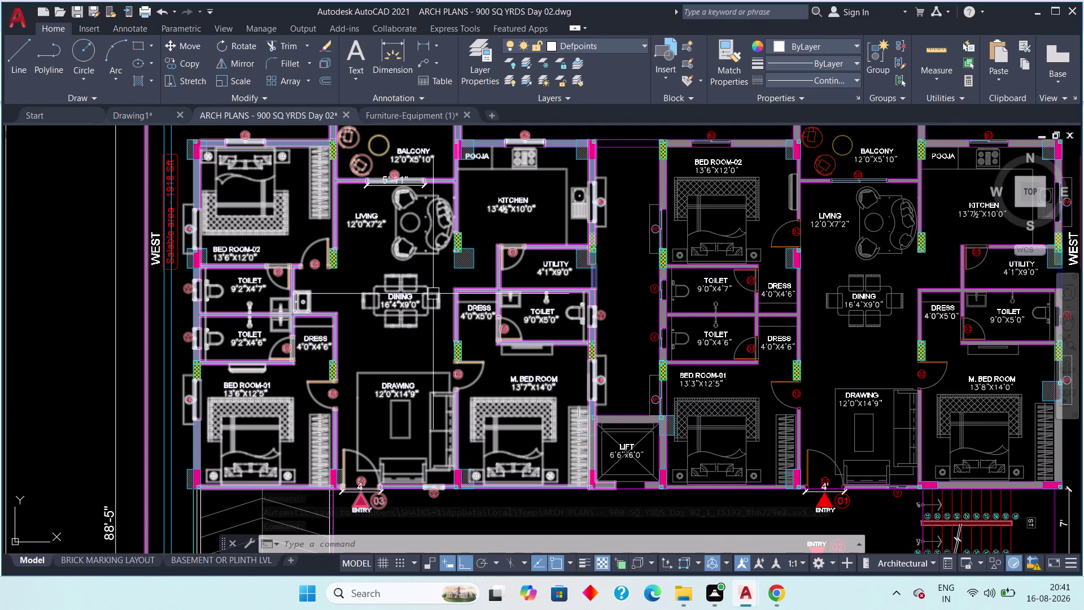
Scroll the ARCH PLANS reference down to its parking driveway, ramp and lower flat.
scroll(down, 3)
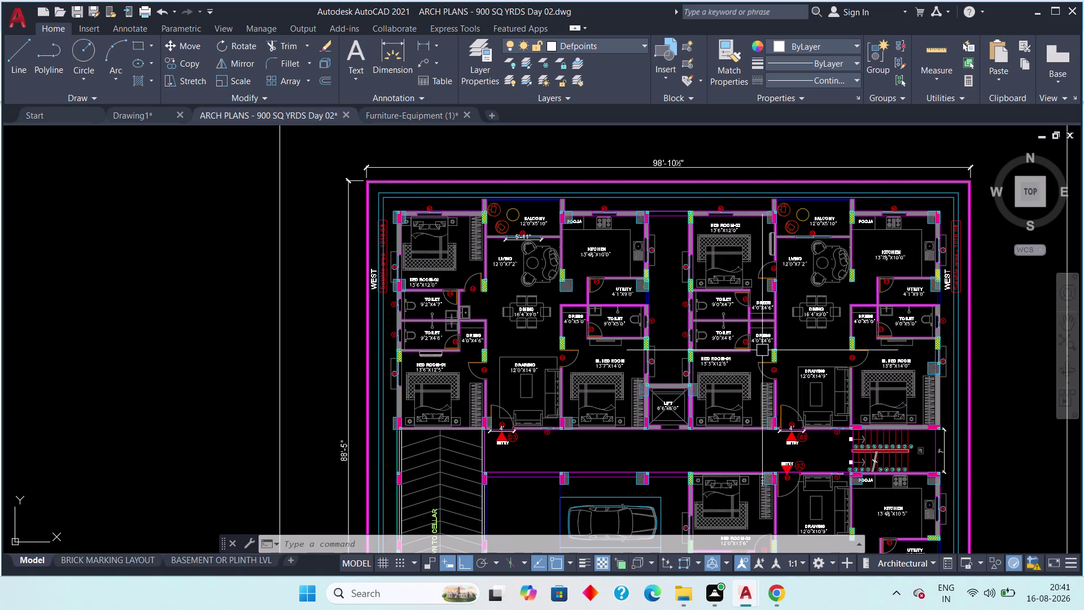
scroll(down, 3)
scroll(up, 3)
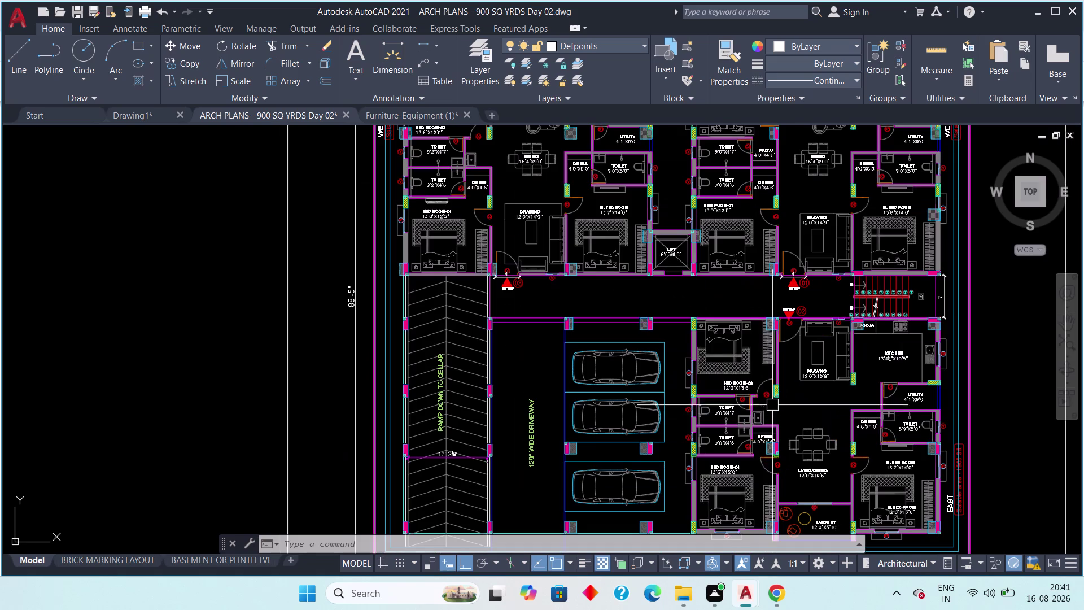